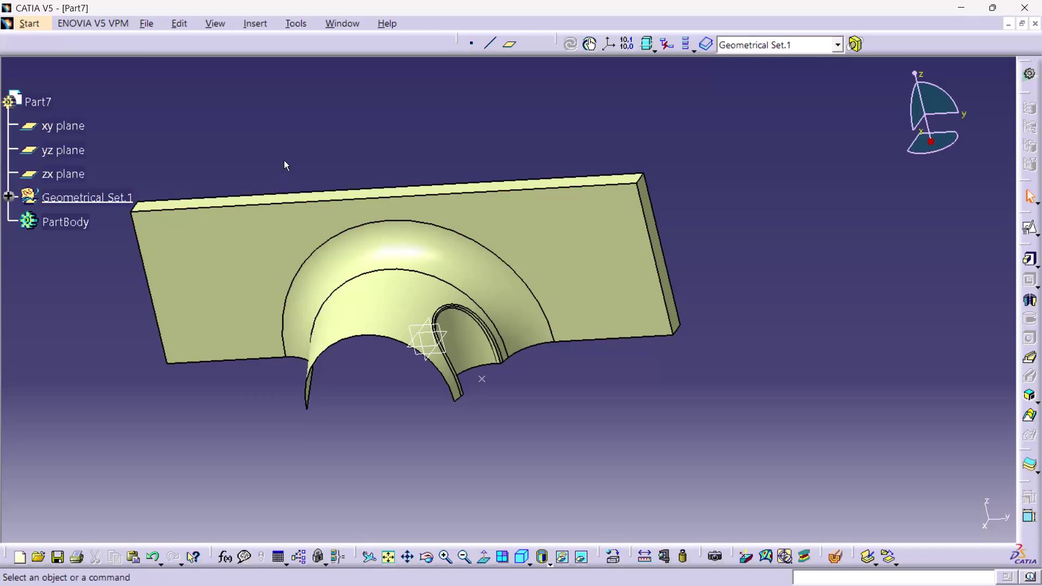
Fit the whole plate-and-pipe model into the view with Fit All In.
click(284, 160)
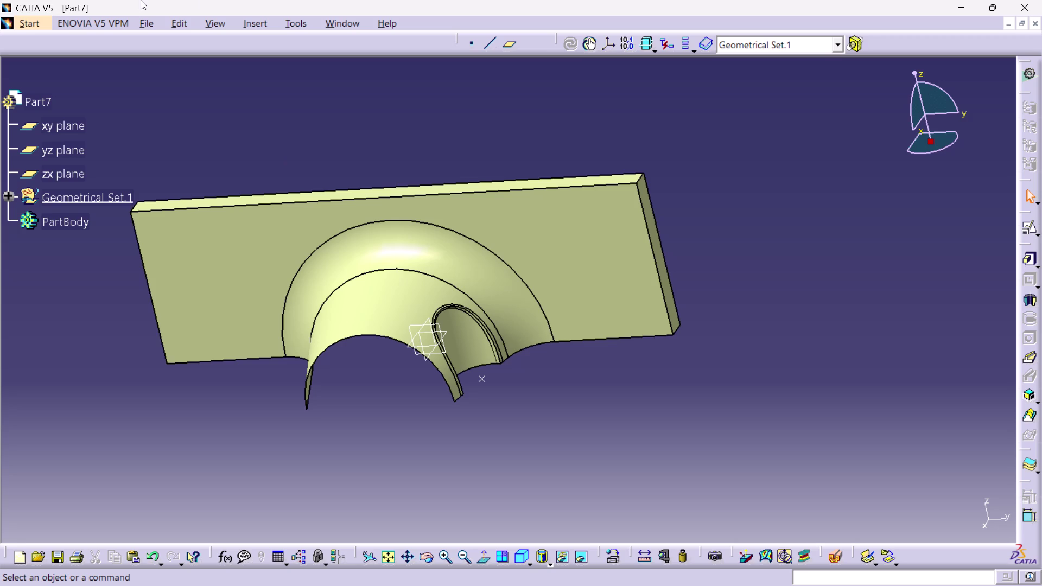
click(389, 558)
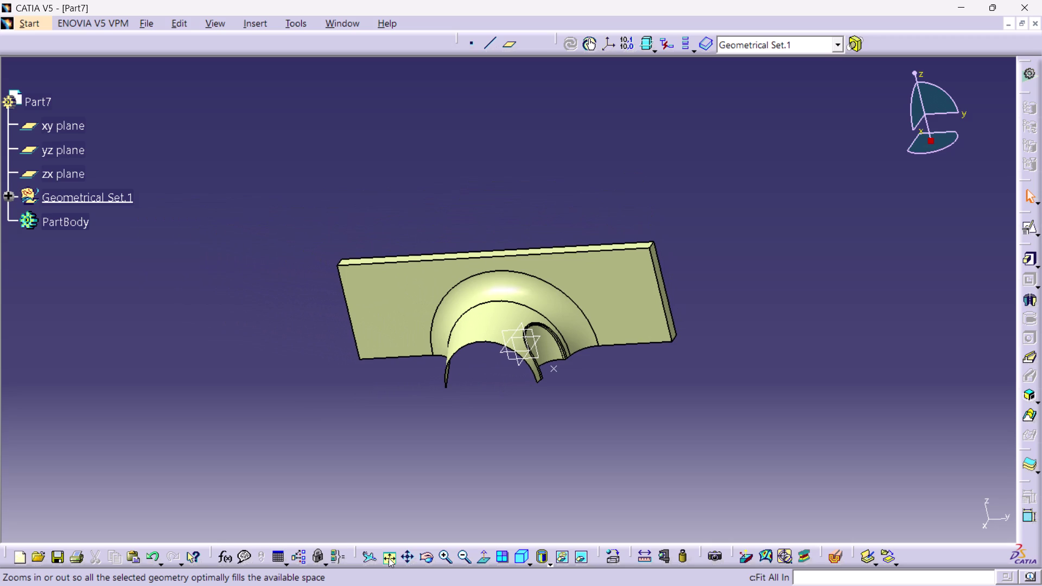
scroll(down, 3)
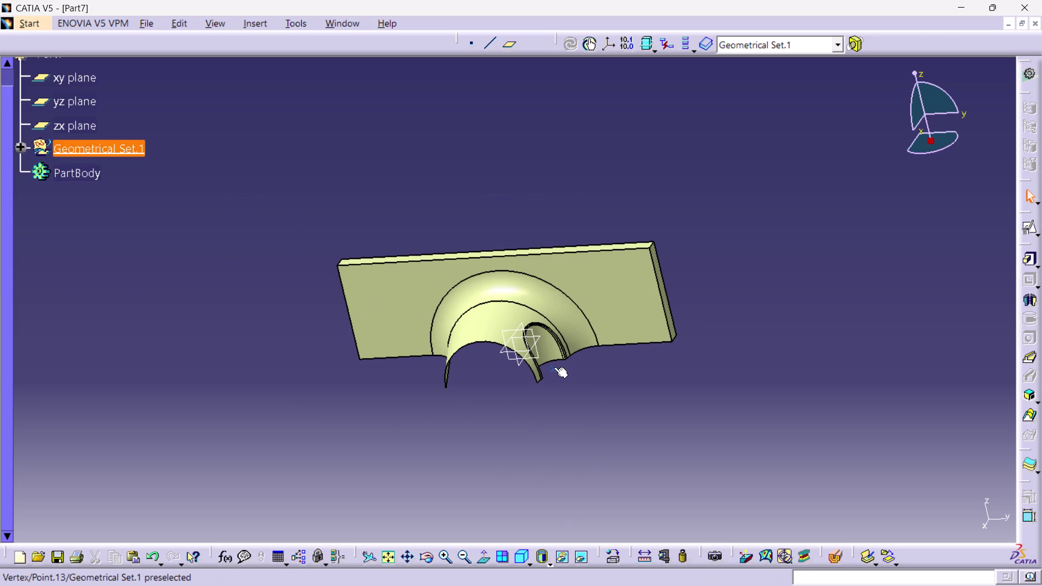
click(19, 143)
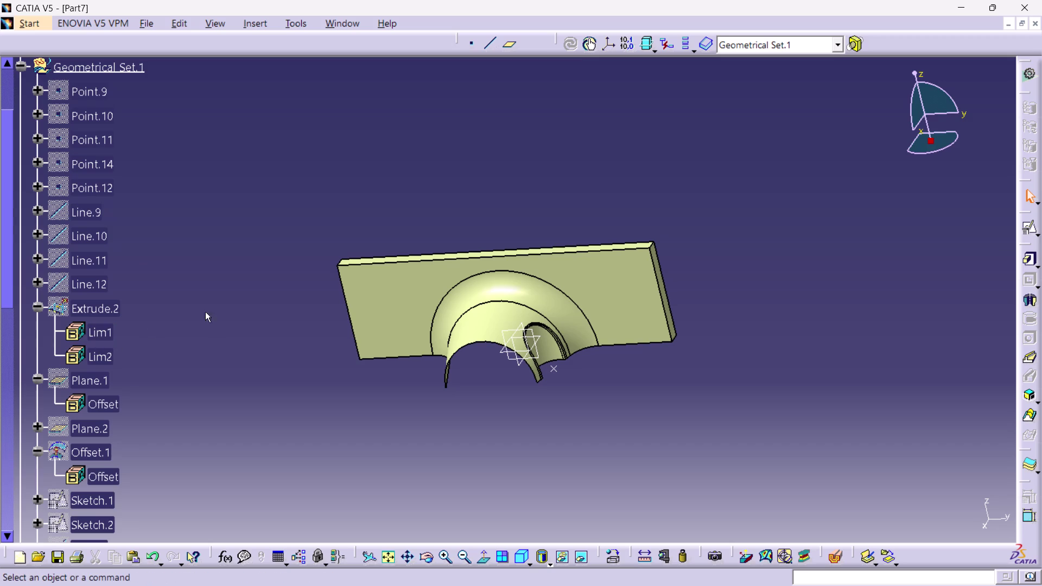
click(19, 66)
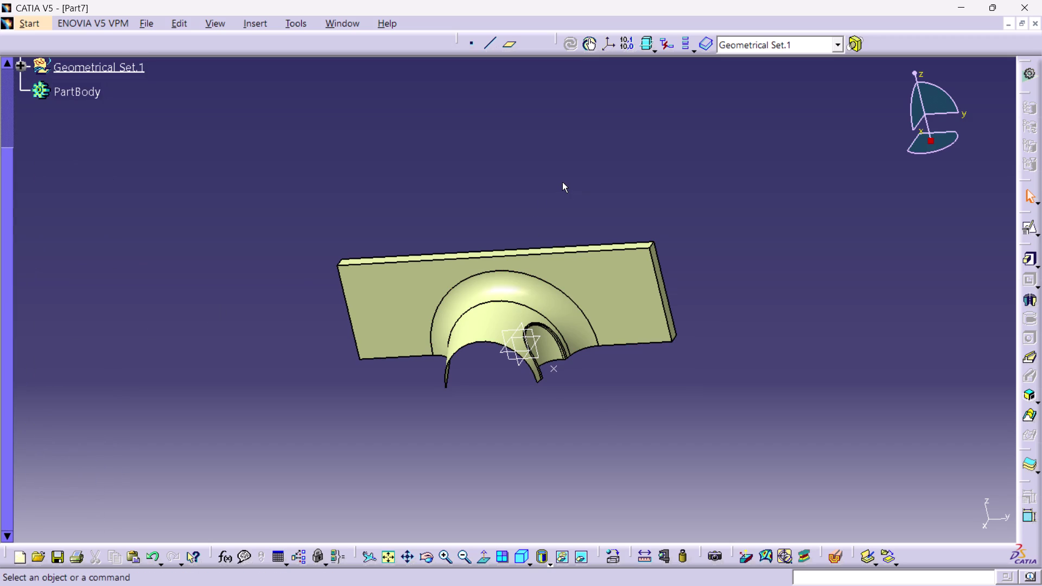
scroll(up, 3)
scroll(up, 3)
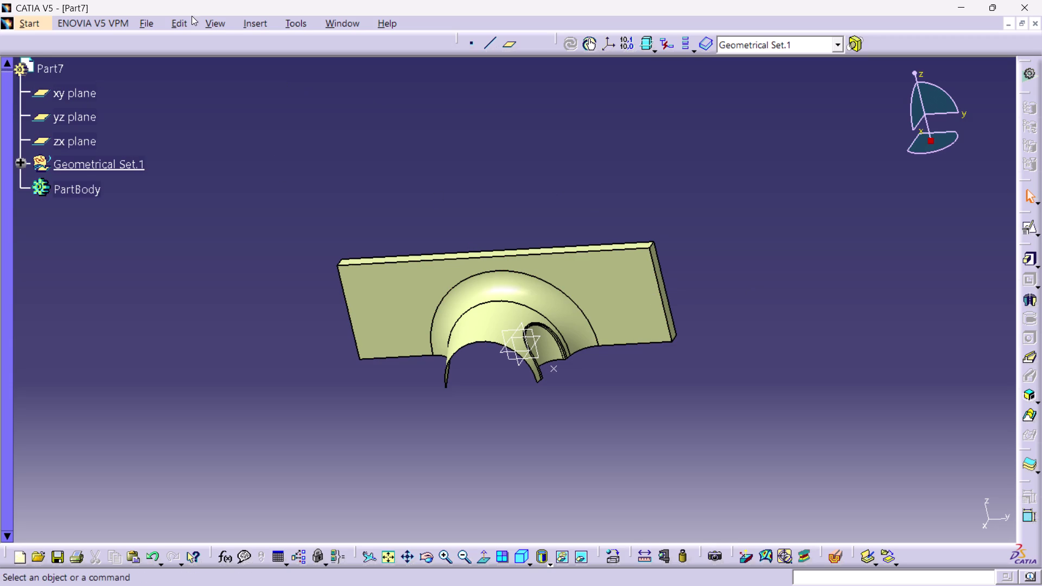
click(246, 24)
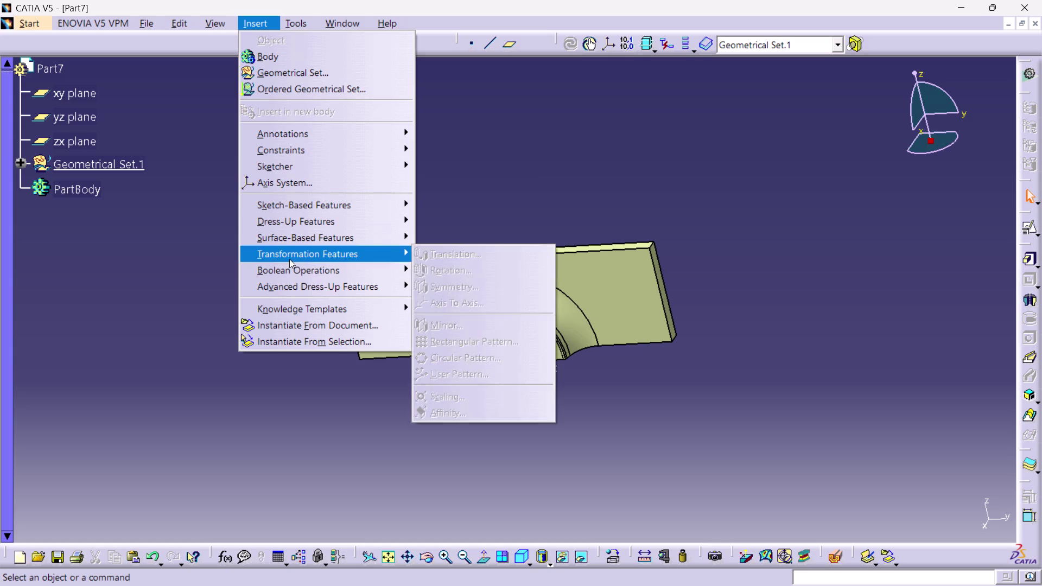
click(195, 278)
click(256, 21)
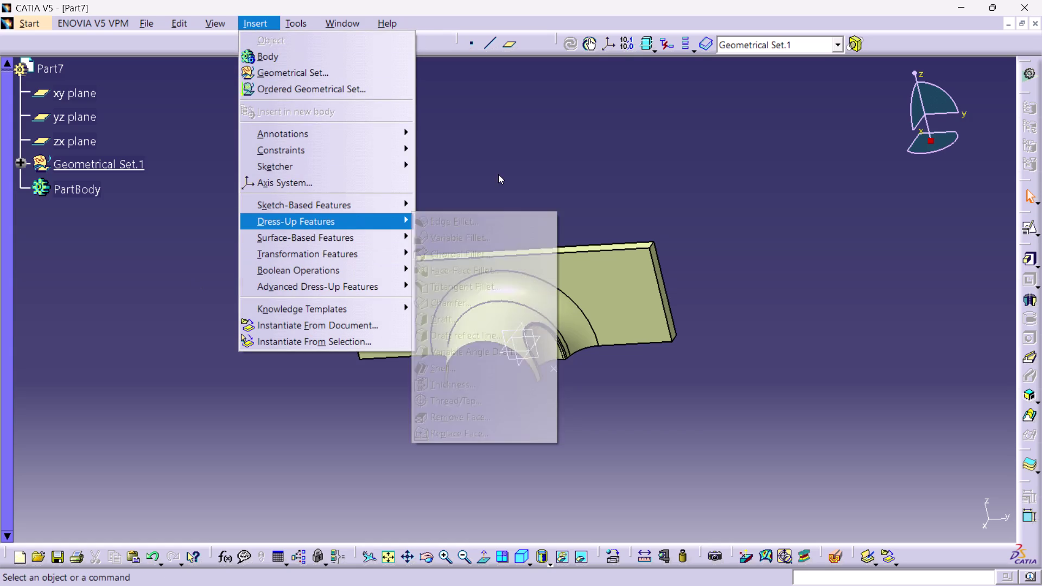
click(501, 172)
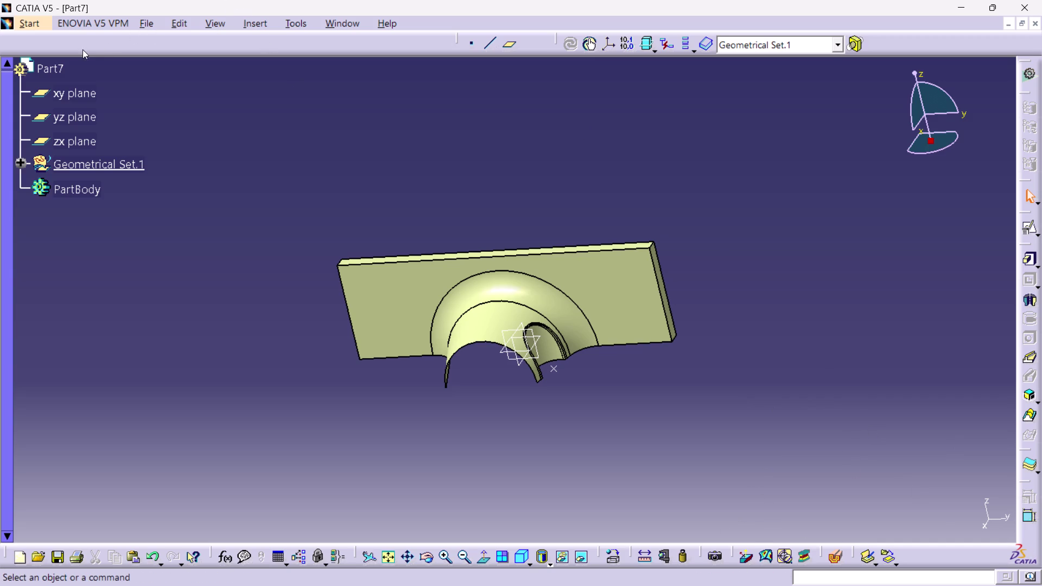
scroll(up, 3)
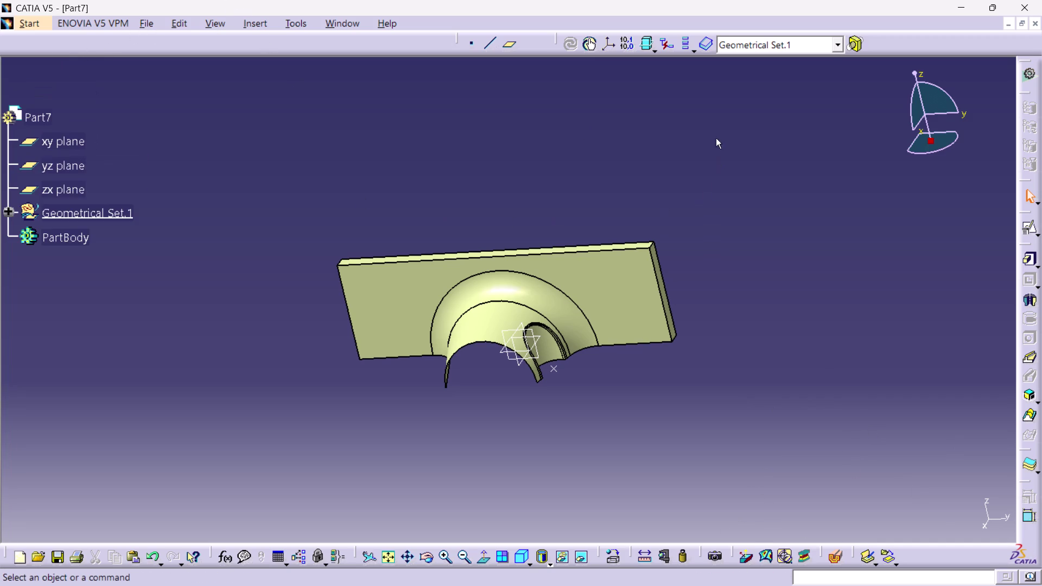
click(1030, 73)
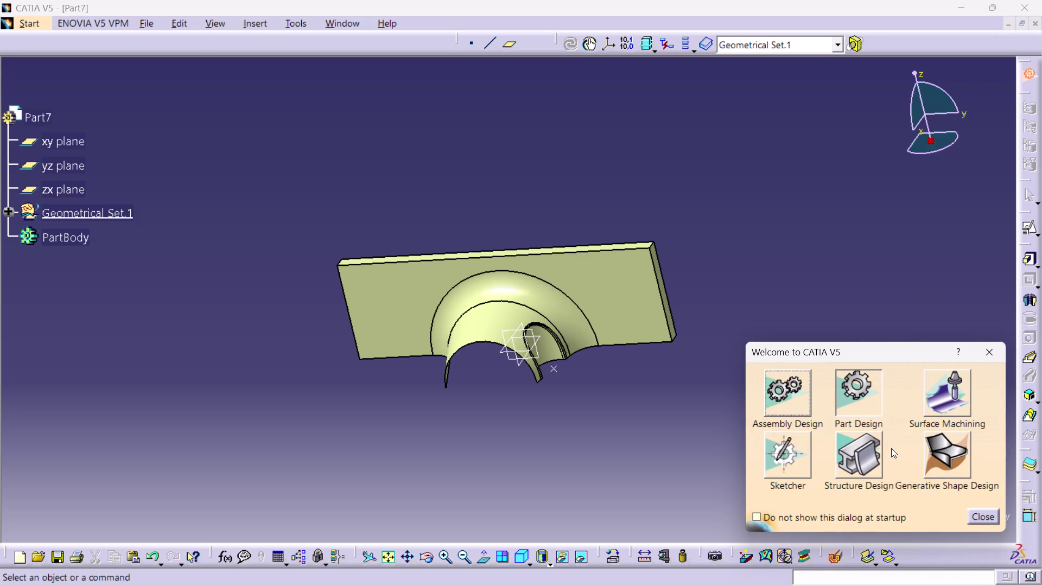
Switch to Generative Shape Design and start the Join operation from Insert > Operations.
click(932, 460)
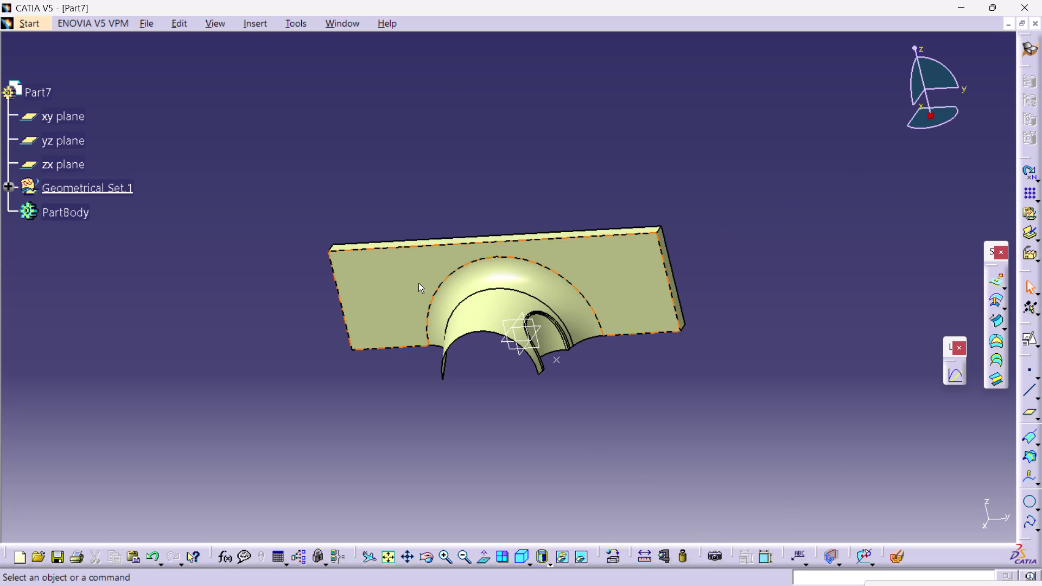
click(251, 23)
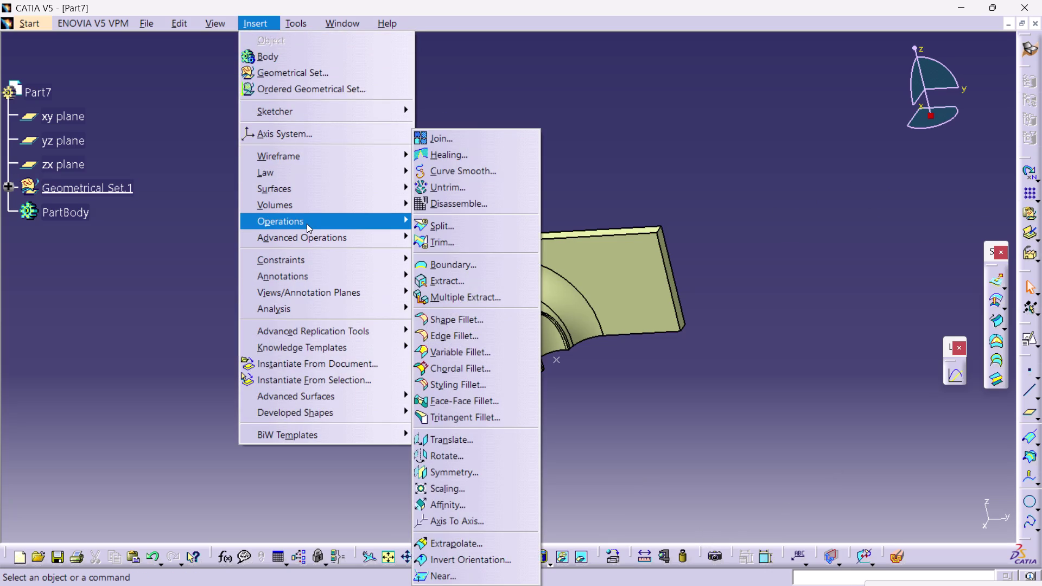
click(432, 133)
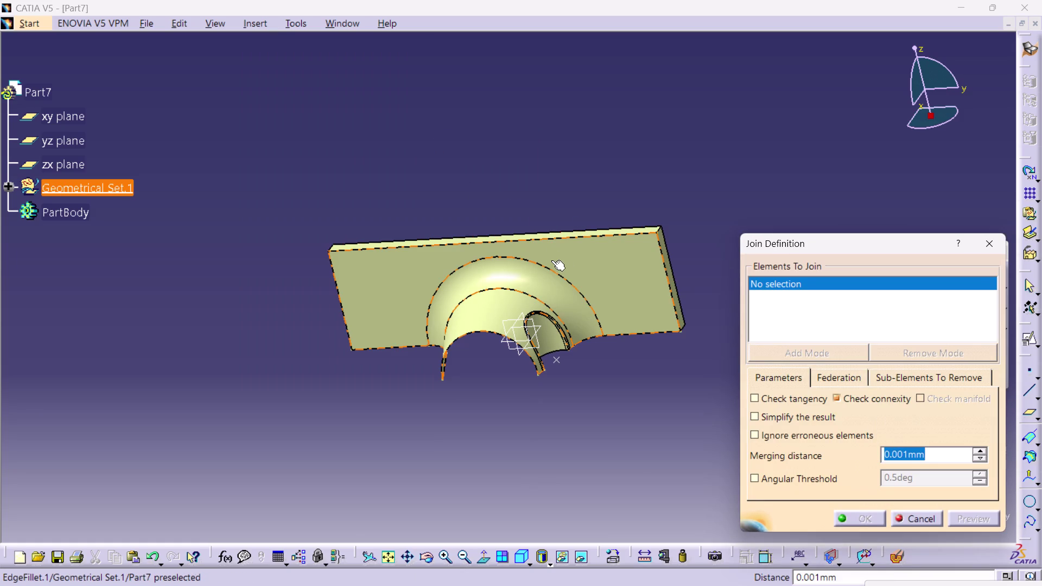
Add EdgeFillet.1, Split.2, EdgeFillet.2 and Multi-sections Surfaces 5 and 3 to the join.
click(566, 262)
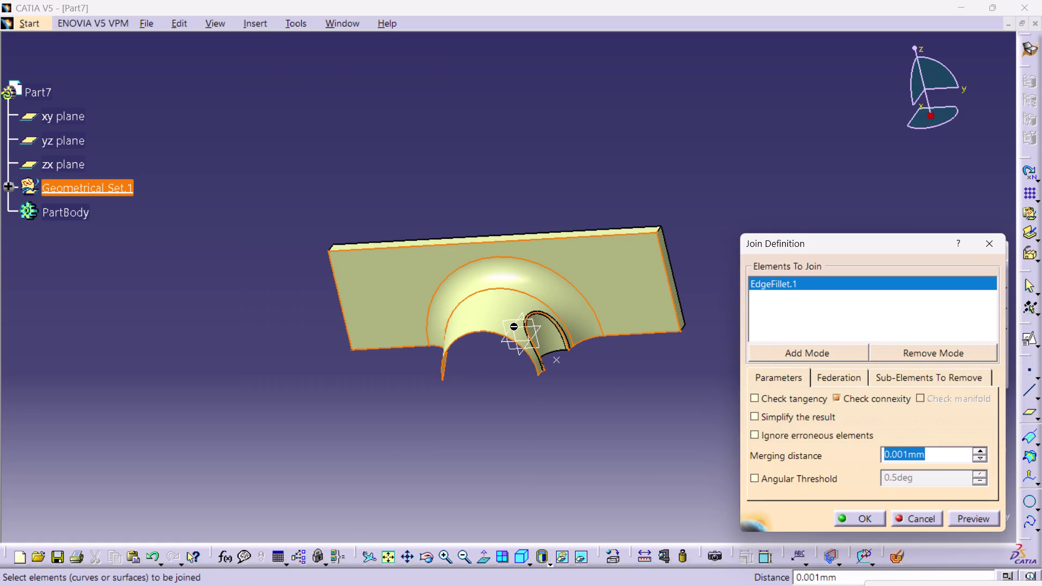
click(513, 326)
click(548, 338)
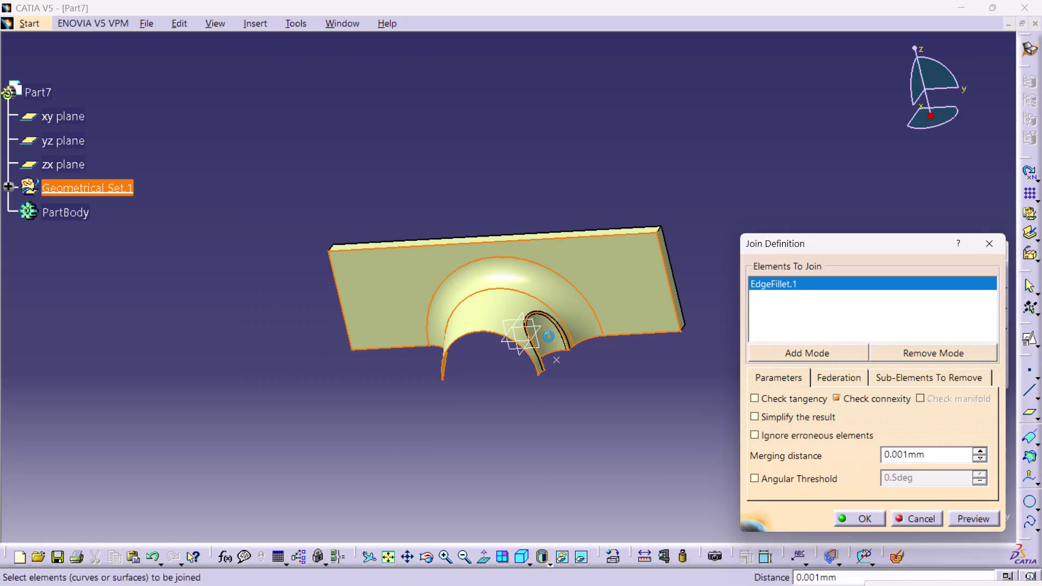
middle_drag(647, 211, 471, 334)
right_drag(646, 212, 471, 334)
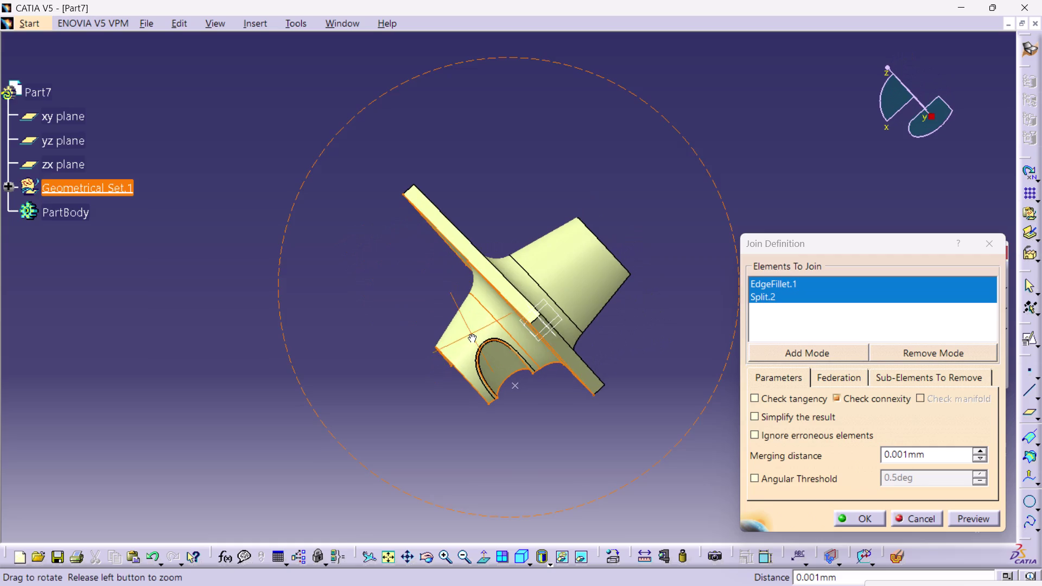
right_drag(472, 334, 471, 334)
middle_drag(472, 334, 469, 333)
scroll(up, 3)
click(562, 256)
click(506, 282)
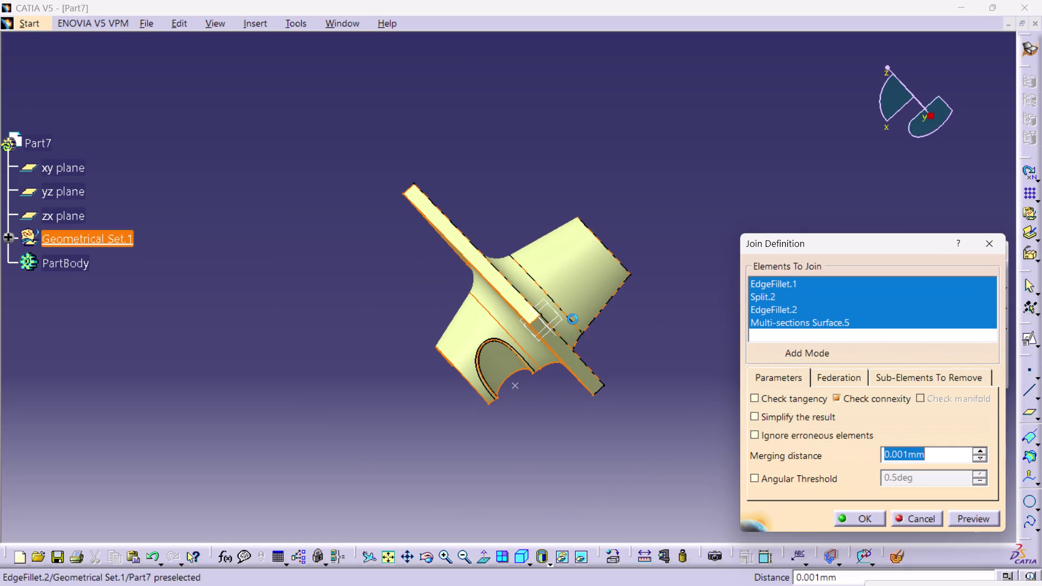
click(570, 350)
Add Multi-sections Surface.4 to the join and check that all surfaces are selected.
middle_drag(380, 265, 443, 284)
right_drag(384, 269, 443, 285)
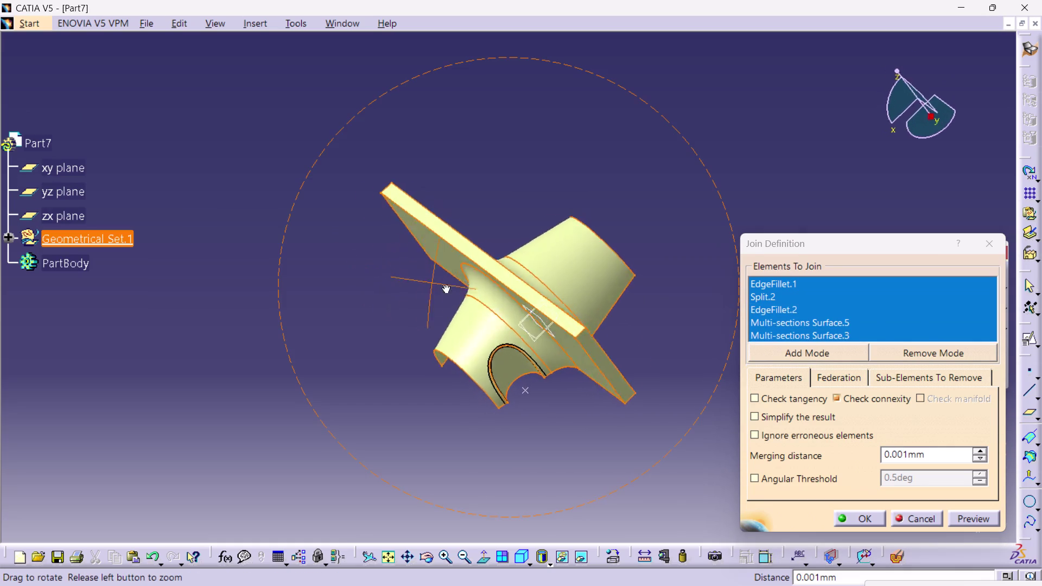
right_drag(443, 284, 726, 229)
middle_drag(442, 284, 726, 229)
click(376, 219)
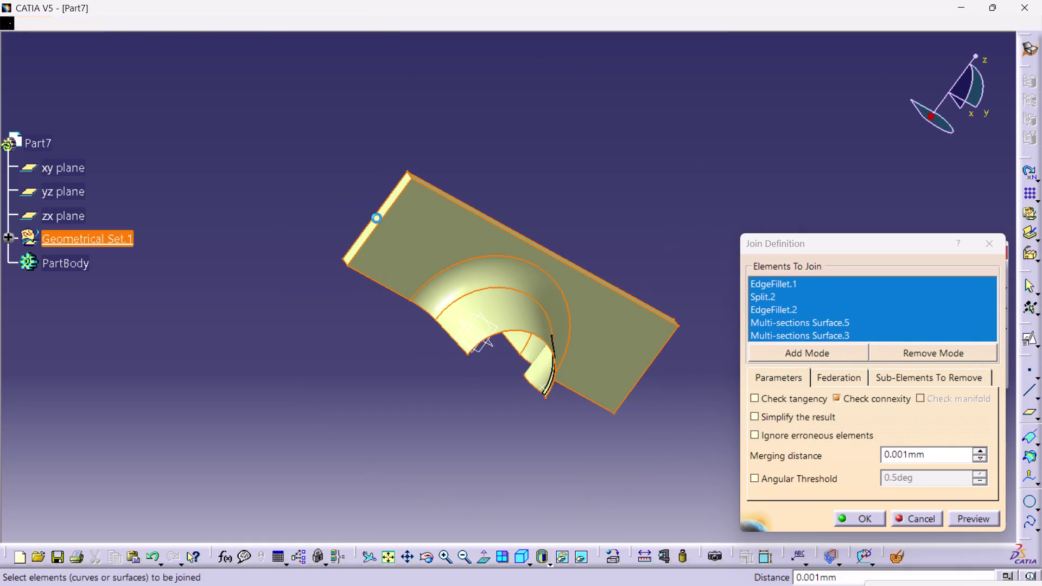
middle_drag(421, 358, 268, 318)
right_drag(421, 358, 268, 317)
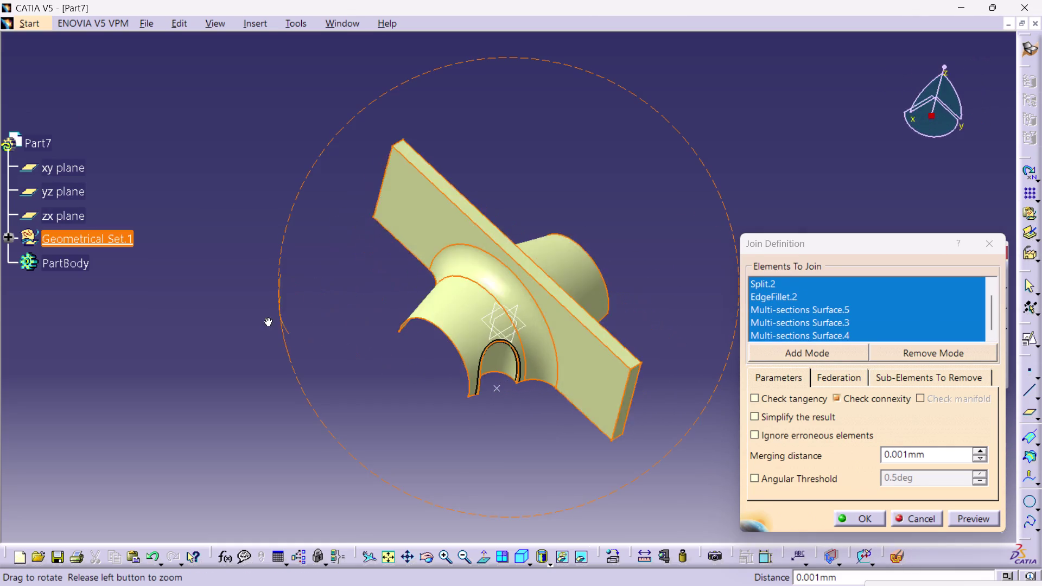
right_drag(268, 317, 132, 347)
middle_drag(268, 317, 132, 347)
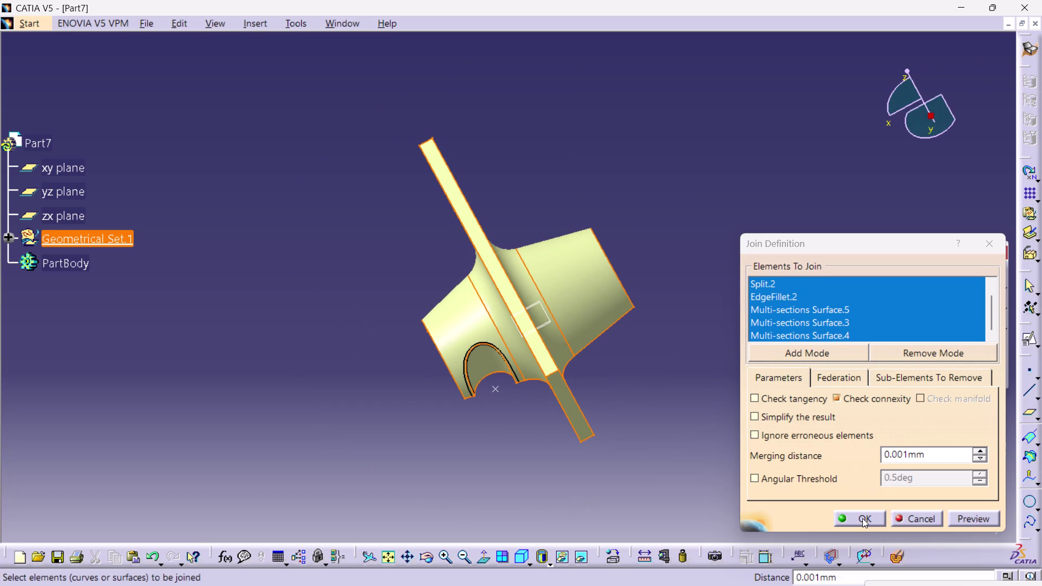
Confirm Join.1 and orbit the model to inspect the joined surface.
click(862, 518)
click(665, 429)
middle_drag(673, 387, 686, 378)
right_drag(686, 378, 686, 378)
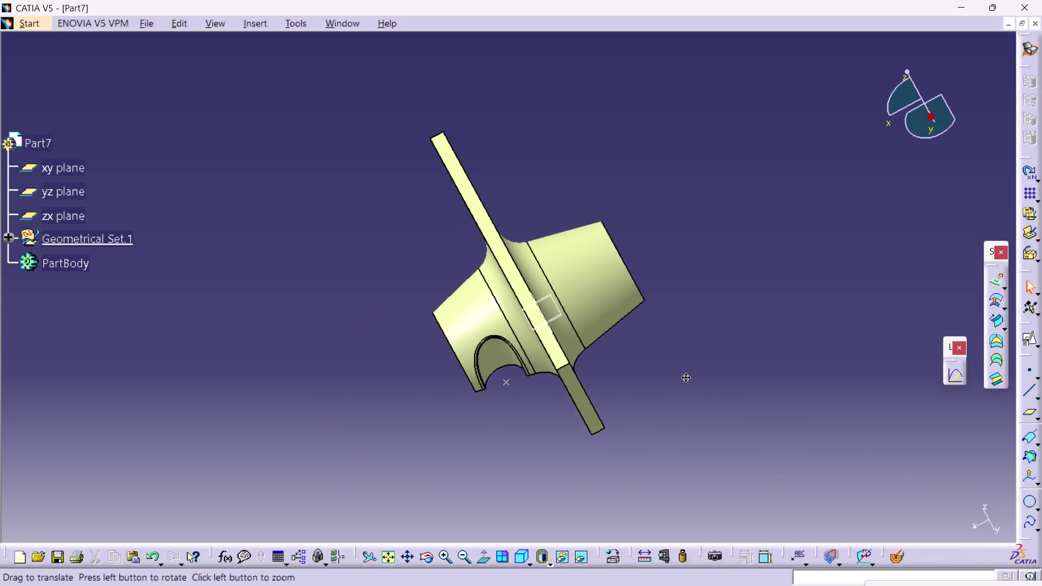
right_drag(686, 377, 705, 362)
middle_drag(686, 378, 705, 361)
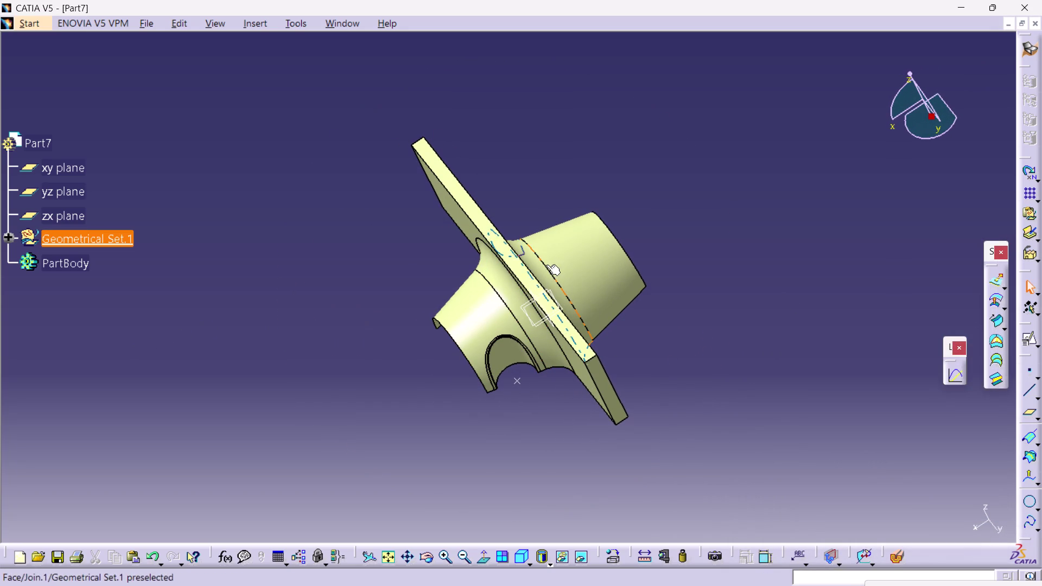
middle_drag(780, 416, 733, 351)
right_drag(780, 416, 732, 352)
scroll(up, 3)
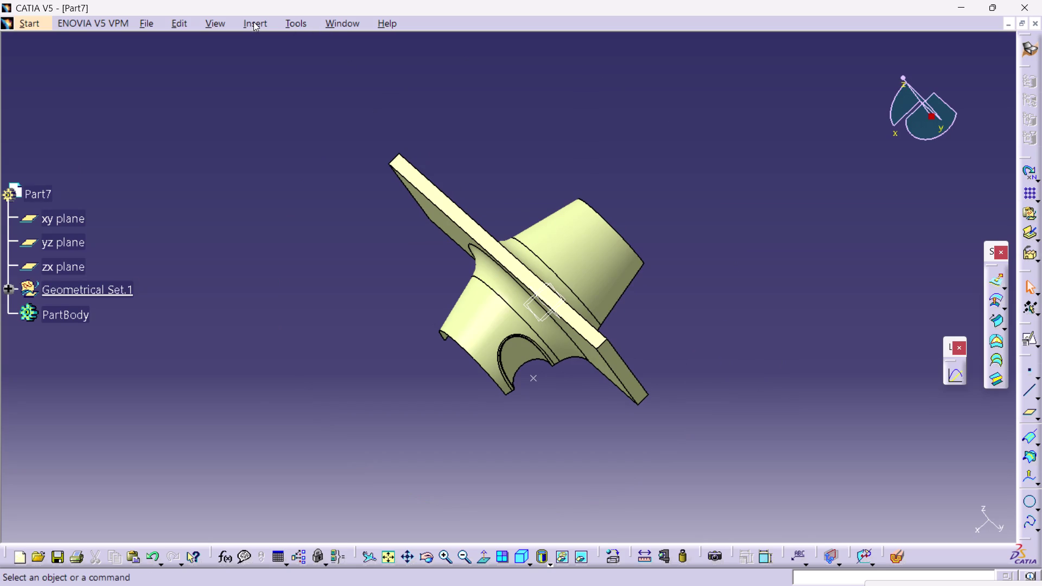
Open a second join from Insert > Operations and rotate the part upright.
click(254, 22)
click(312, 220)
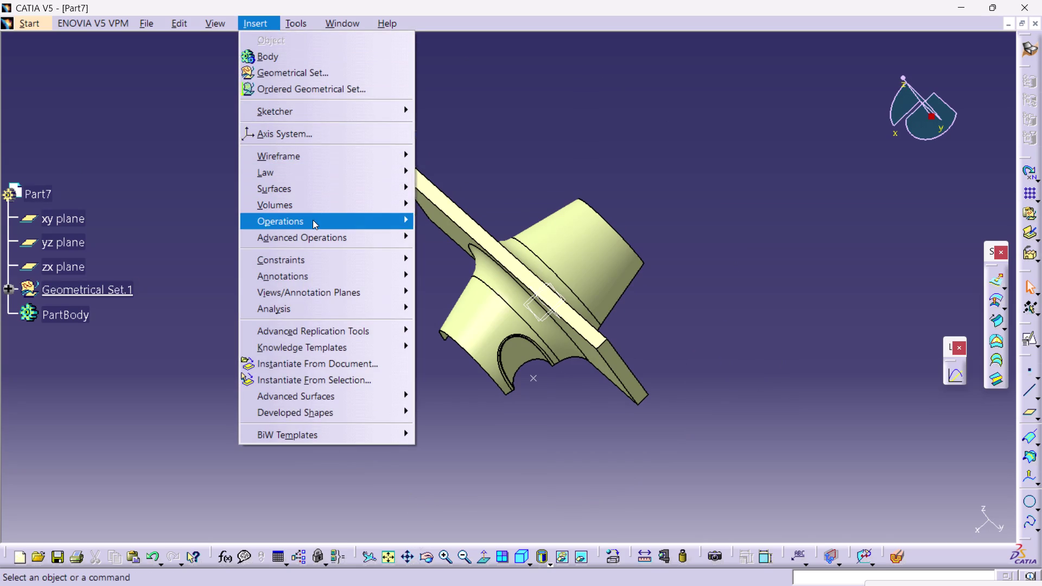
click(476, 140)
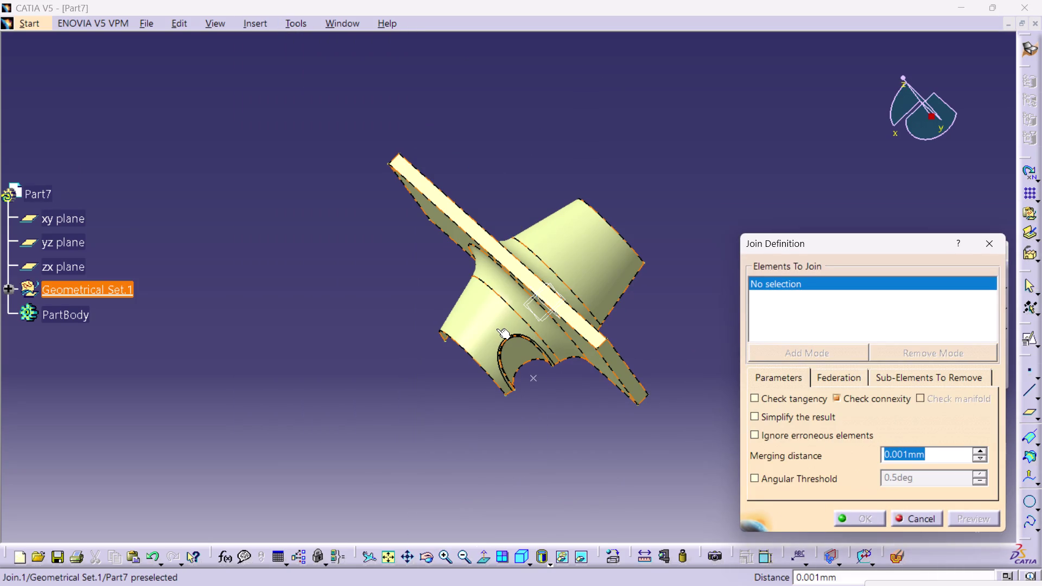
middle_drag(497, 329, 576, 242)
right_drag(497, 329, 576, 243)
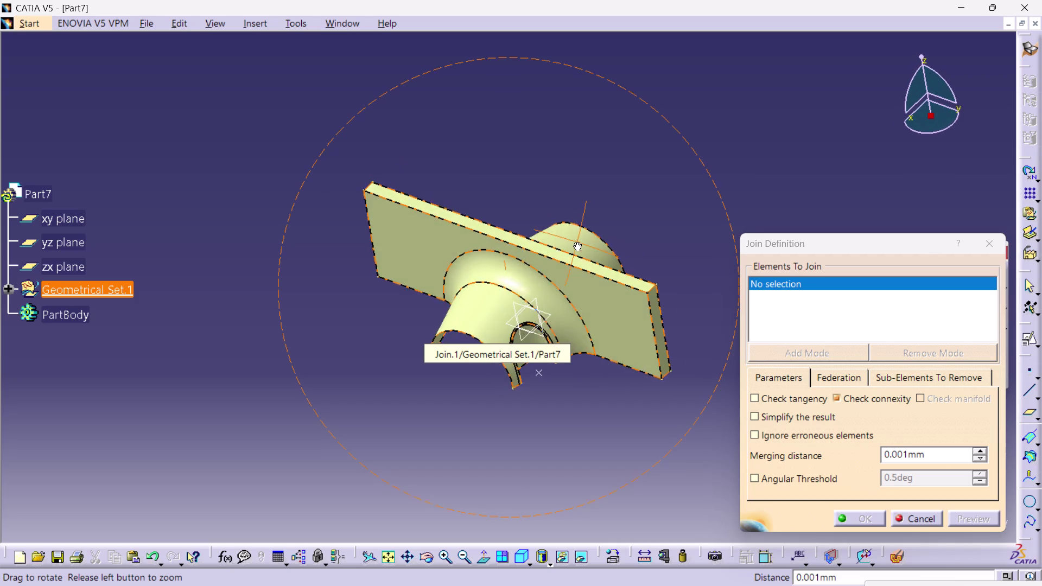
right_drag(577, 242, 582, 240)
middle_drag(577, 243, 600, 232)
Cancel the empty join definition and bring up the workbench list.
click(983, 244)
click(767, 140)
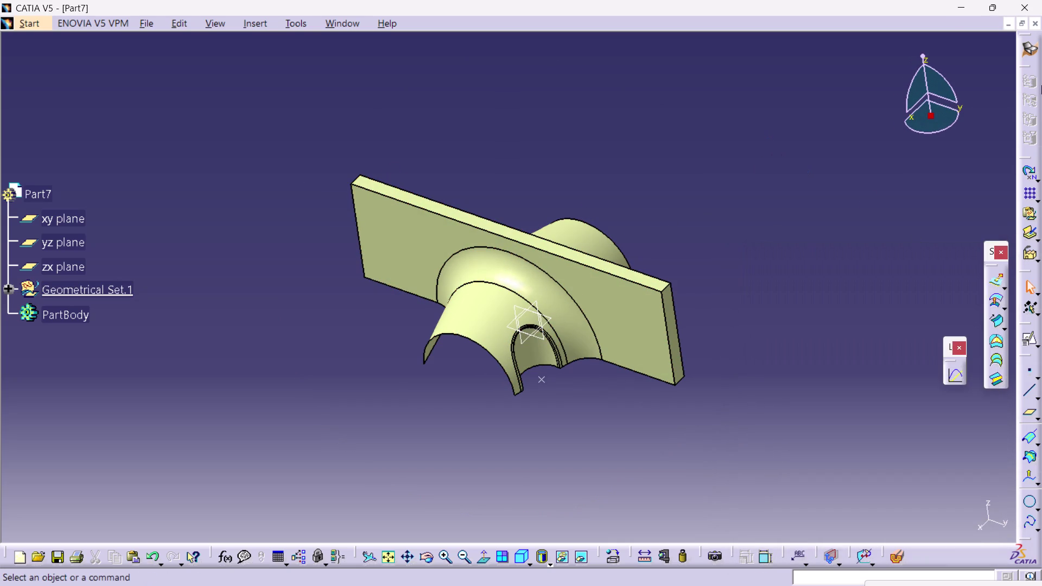
click(1026, 47)
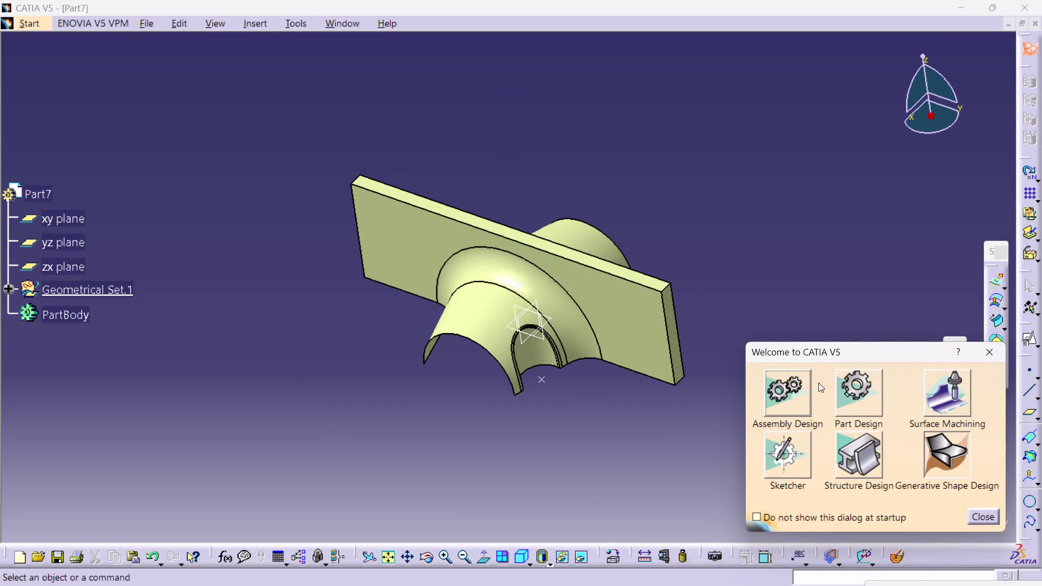
Switch to Part Design, make PartBody the in-work object, and begin a thick surface.
click(844, 387)
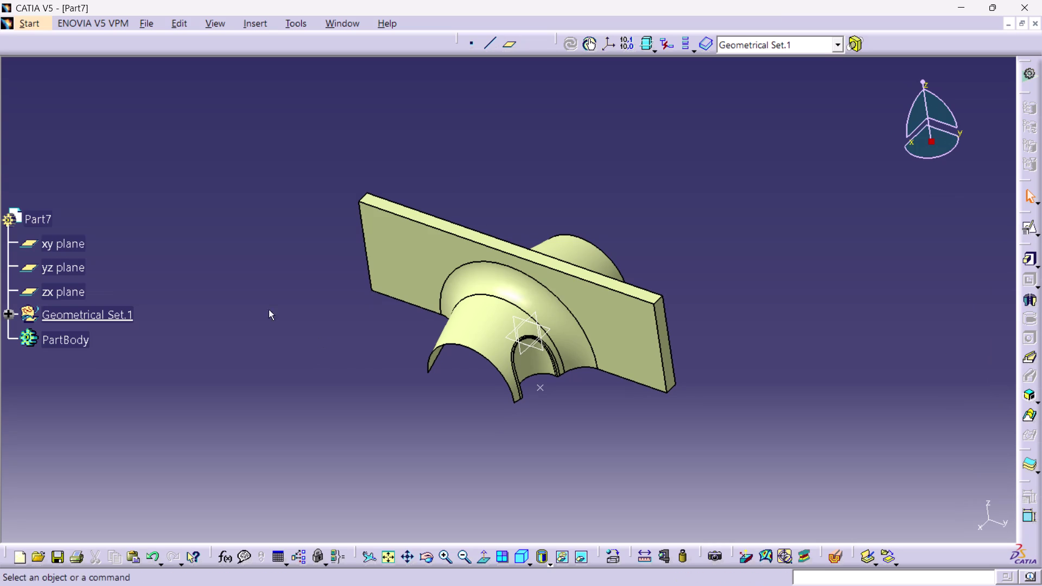
scroll(down, 3)
scroll(down, 3)
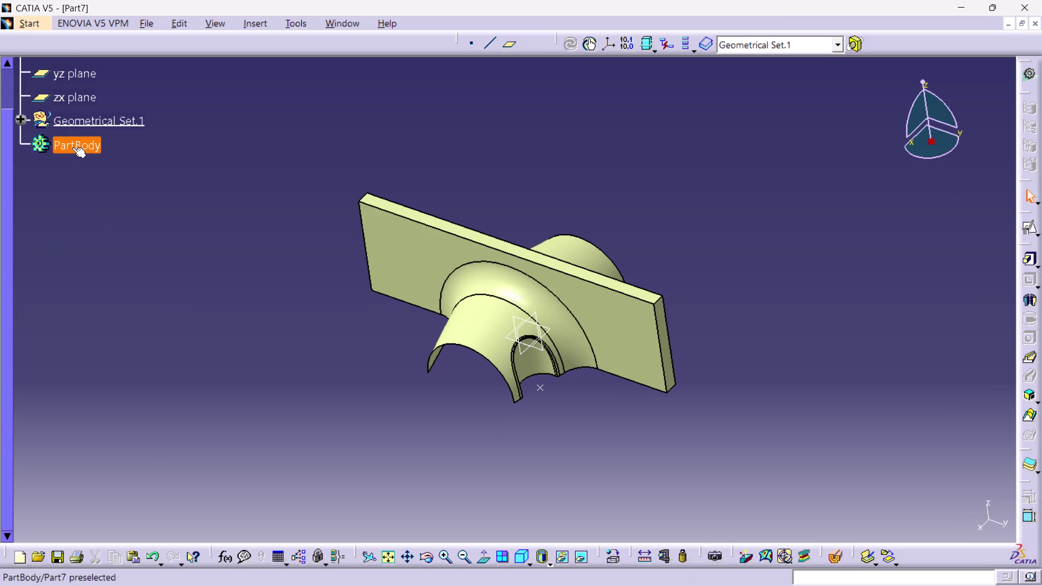
click(73, 147)
right_click(72, 147)
click(103, 242)
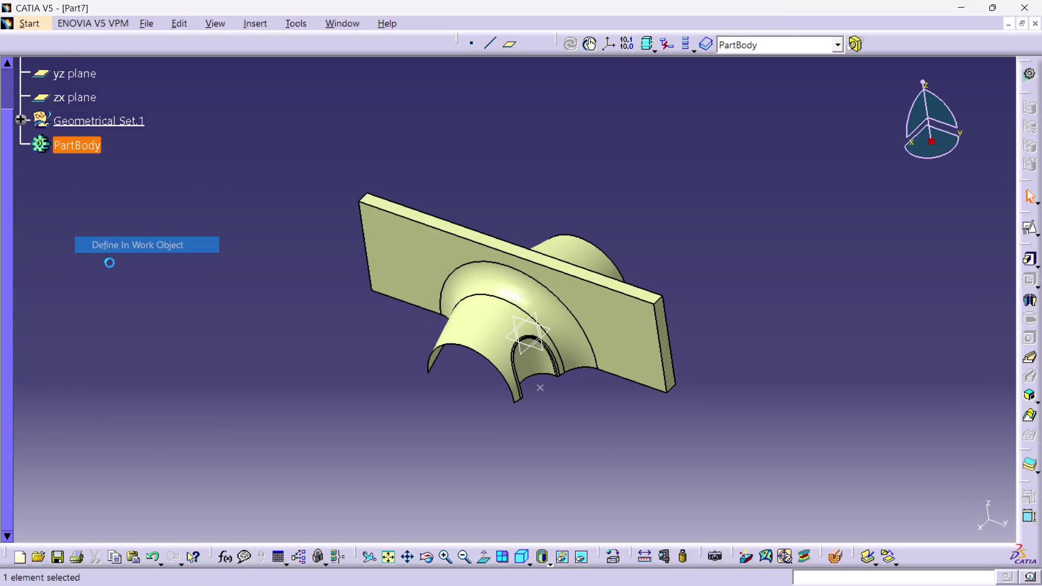
click(305, 404)
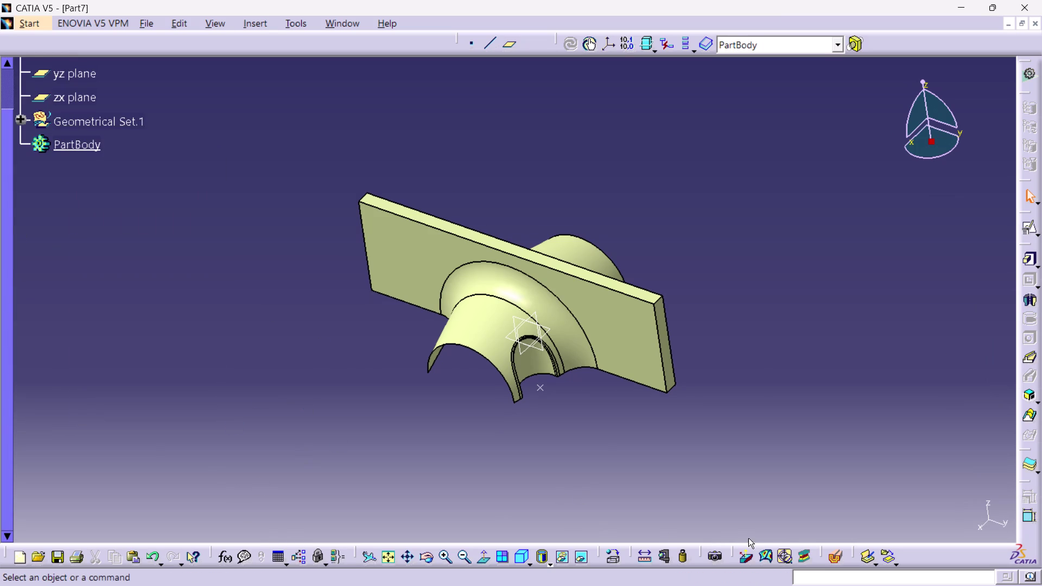
click(1025, 470)
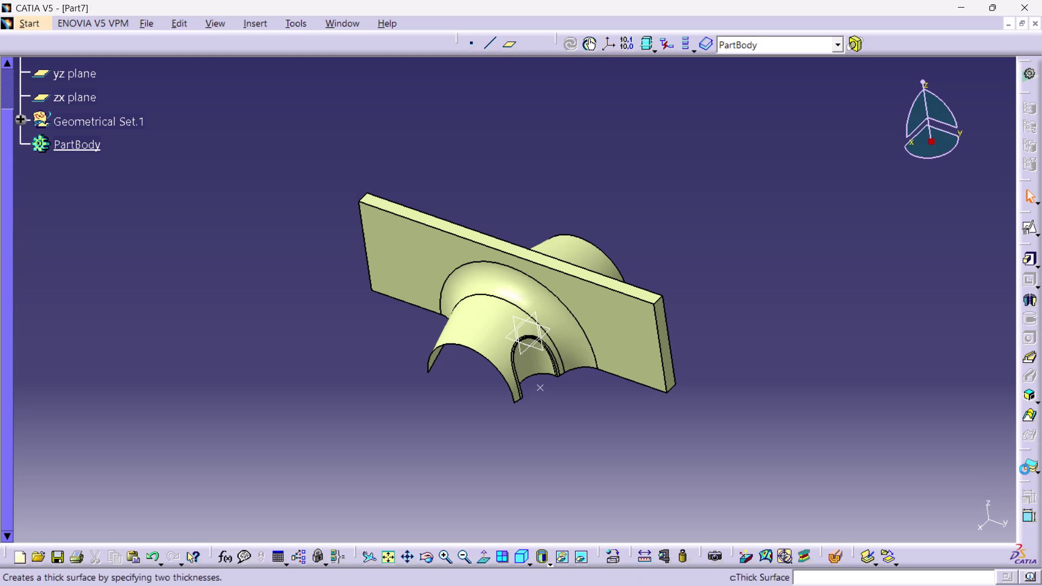
click(583, 323)
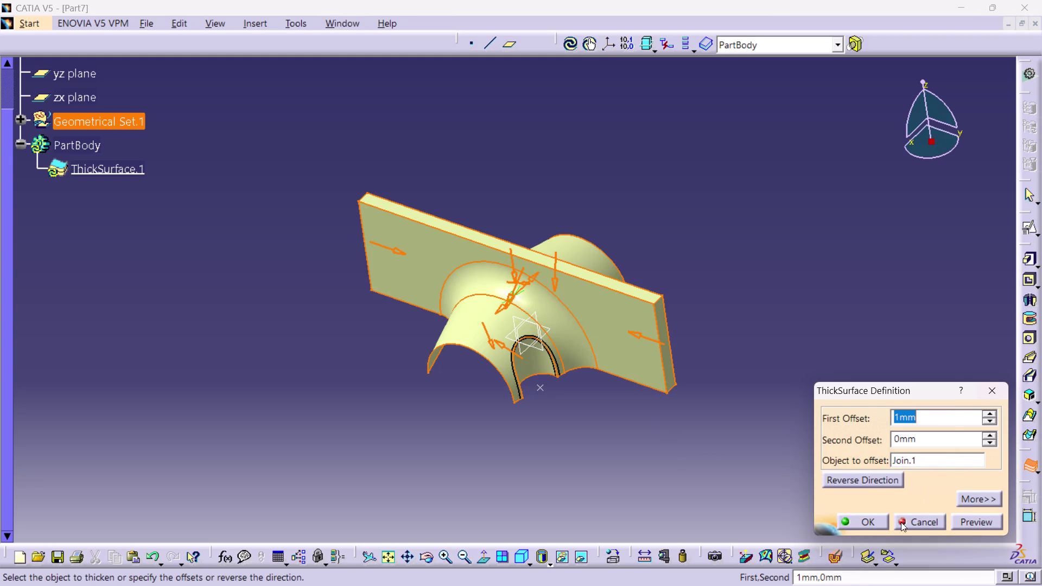
Confirm the 1 mm ThickSurface.1 on Join.1 and orbit to inspect the solid.
click(869, 519)
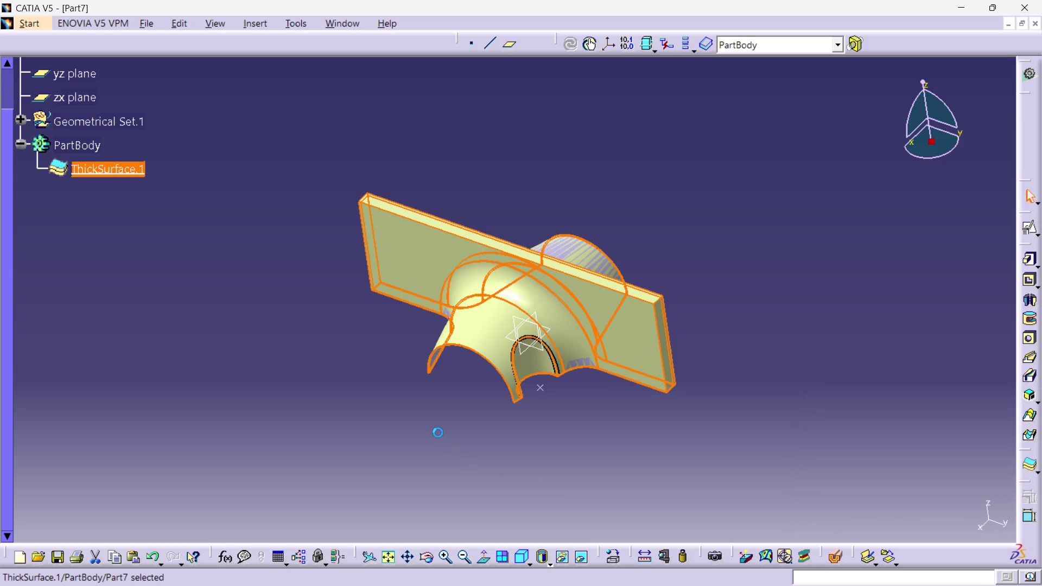
click(413, 468)
middle_drag(417, 461, 615, 267)
right_drag(419, 460, 614, 267)
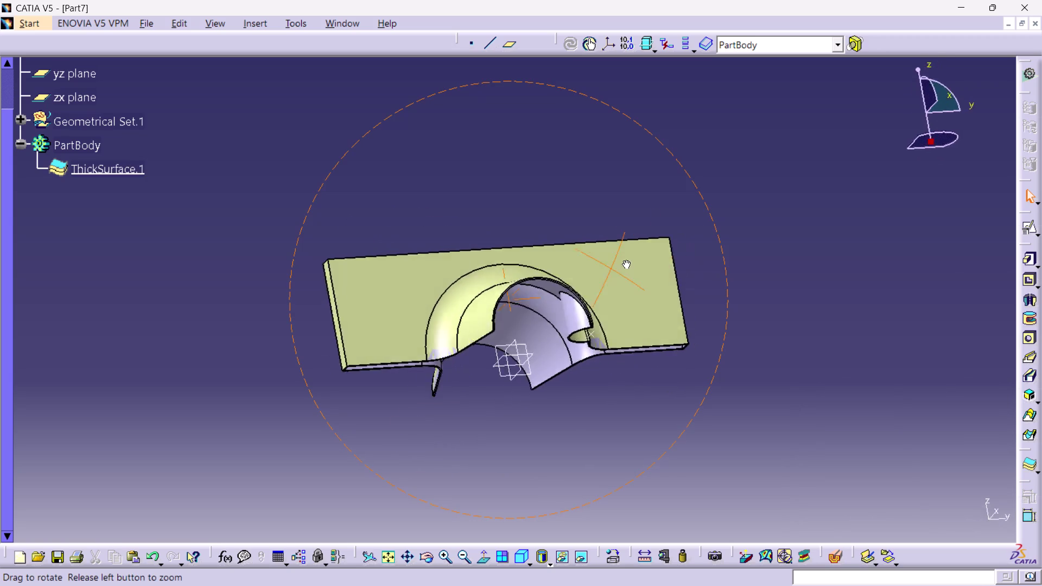
middle_drag(614, 267, 568, 362)
right_drag(614, 267, 563, 362)
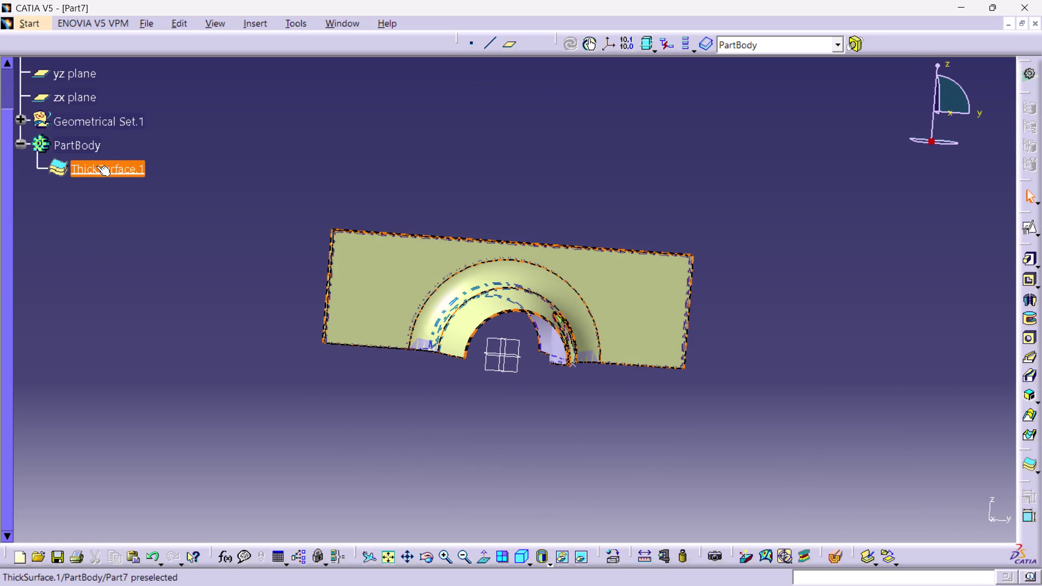
scroll(up, 3)
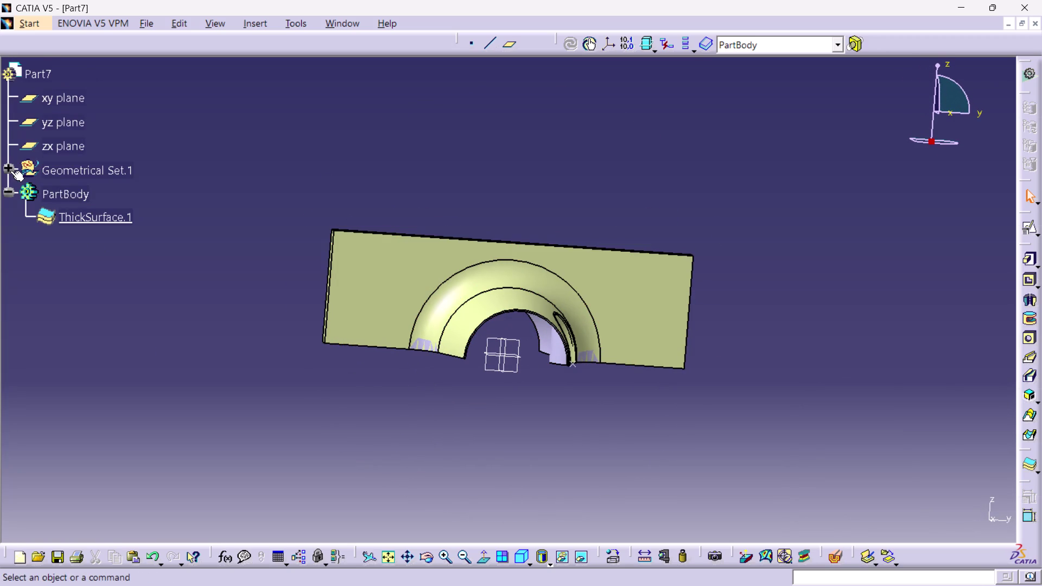
Hide the Join.1 surface in Geometrical Set.1, then collapse the set.
click(9, 169)
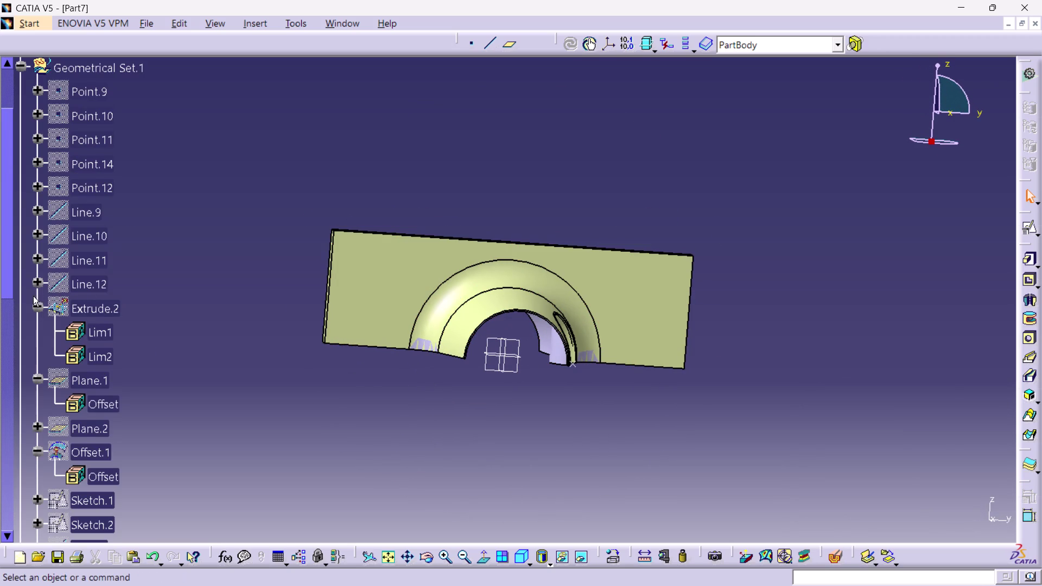
scroll(up, 3)
scroll(down, 3)
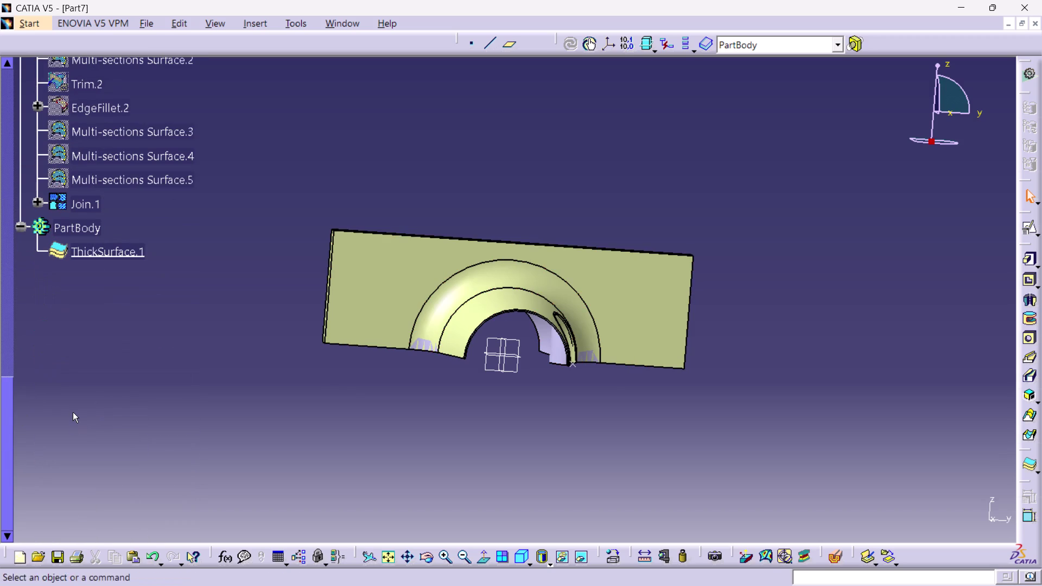
right_click(71, 198)
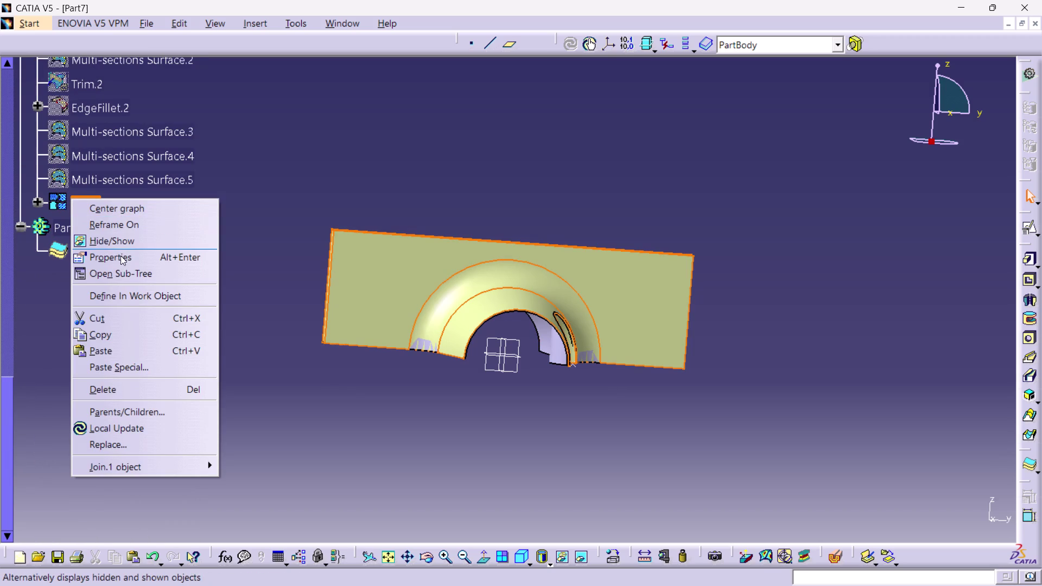
click(124, 234)
click(217, 364)
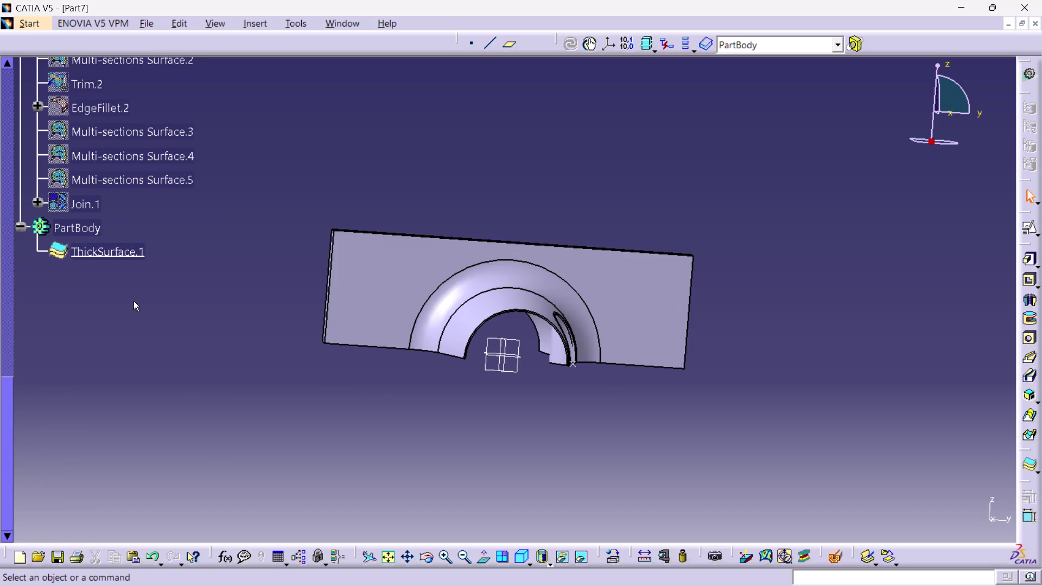
scroll(up, 3)
scroll(up, 3)
scroll(up, 3)
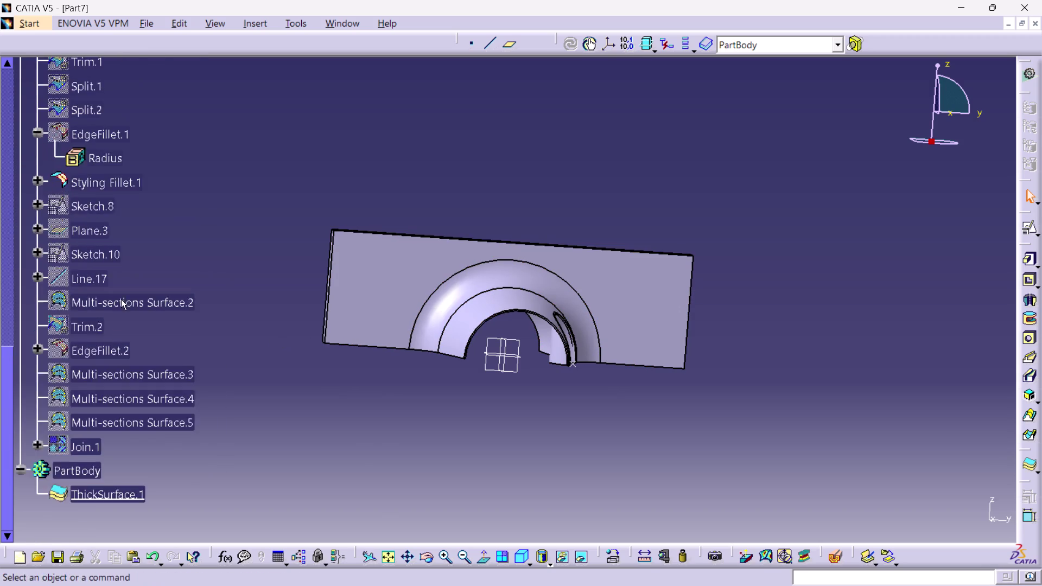
scroll(up, 3)
scroll(up, 3)
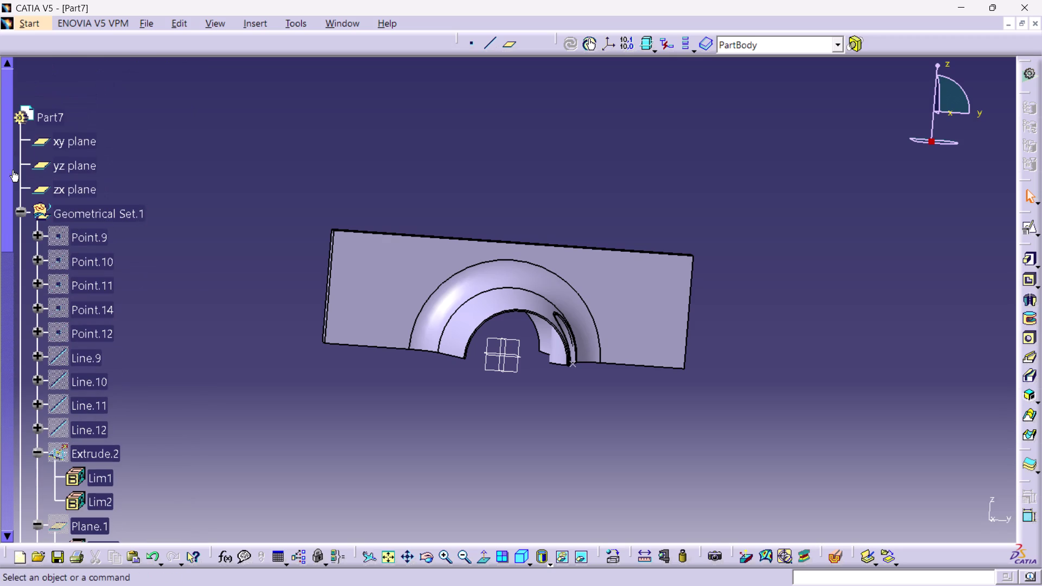
click(19, 211)
Hide the leftover Point.13 on the thickened solid.
middle_click(478, 437)
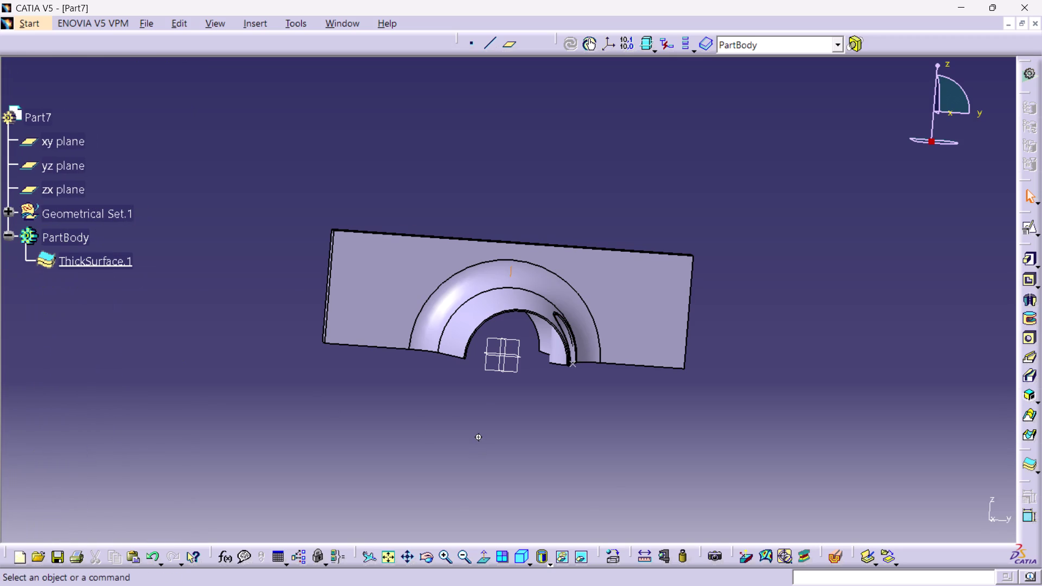
right_click(478, 437)
middle_drag(561, 391, 519, 407)
right_drag(561, 391, 519, 407)
click(558, 375)
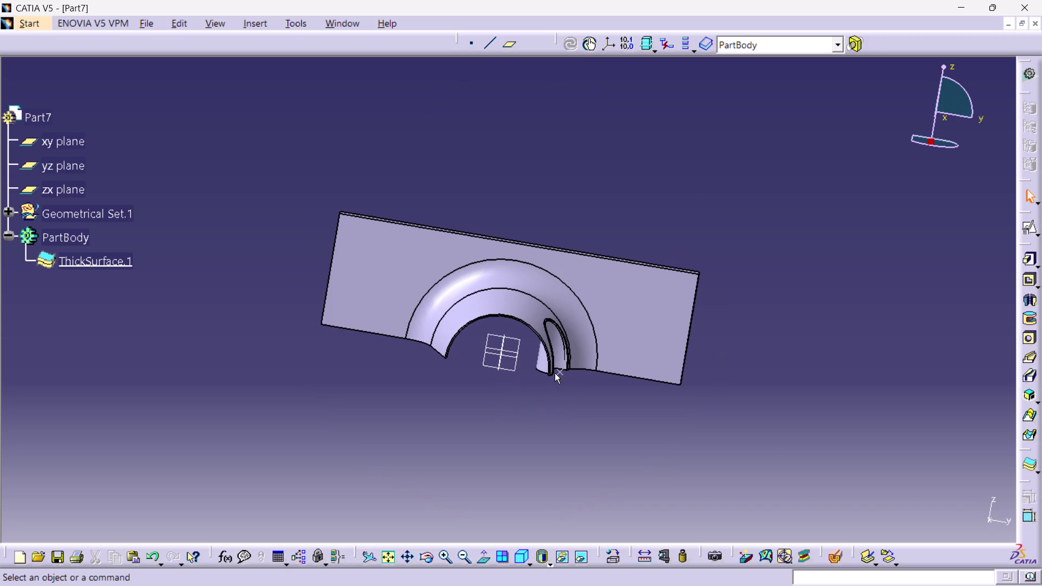
click(558, 372)
right_click(559, 373)
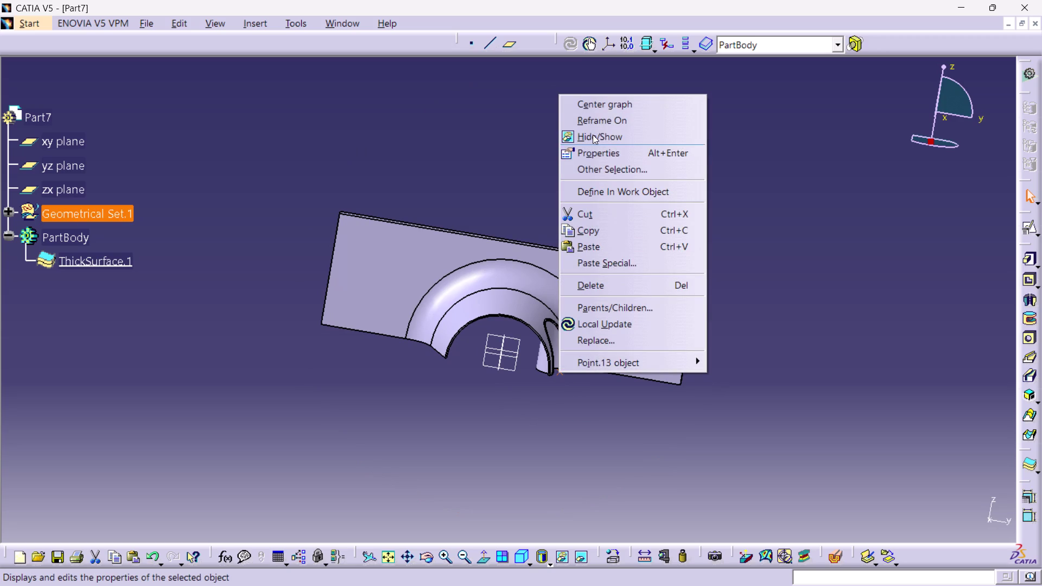
click(596, 132)
click(496, 409)
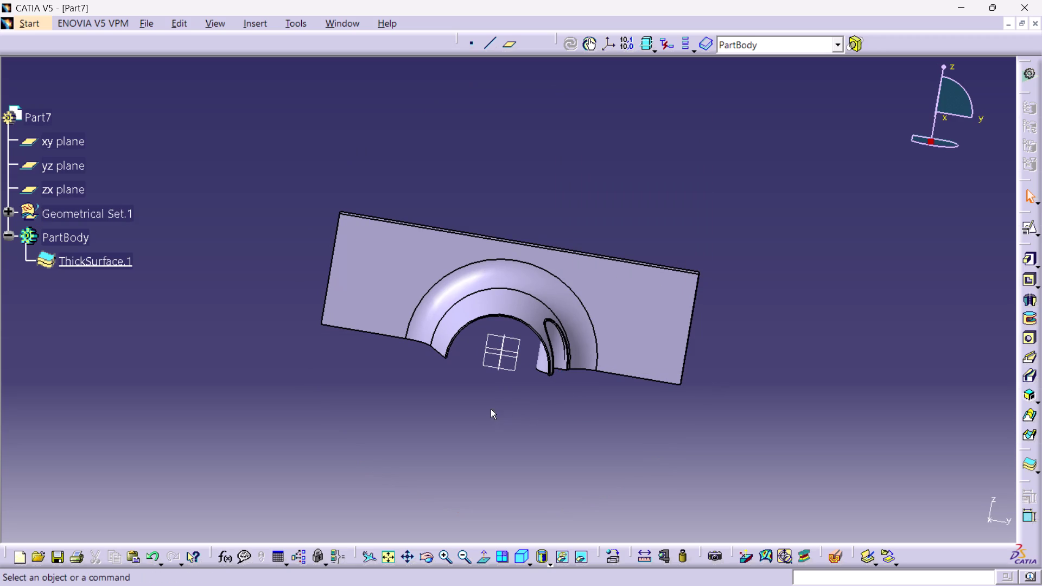
Orbit the solid to view the pipe branch and an angled plate face.
middle_drag(457, 411, 674, 402)
right_drag(480, 410, 674, 402)
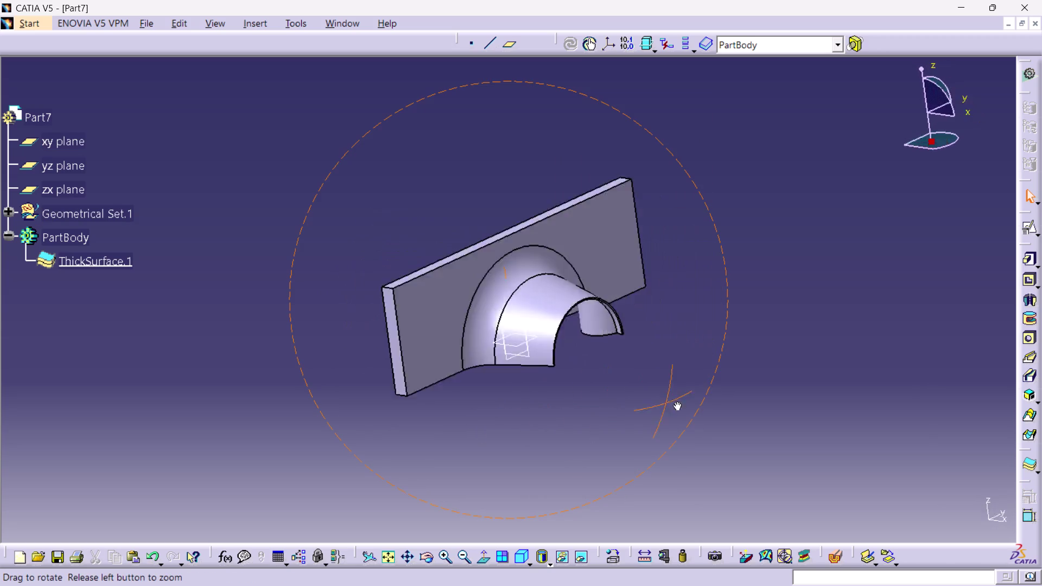
middle_drag(674, 402, 518, 418)
right_drag(674, 402, 518, 418)
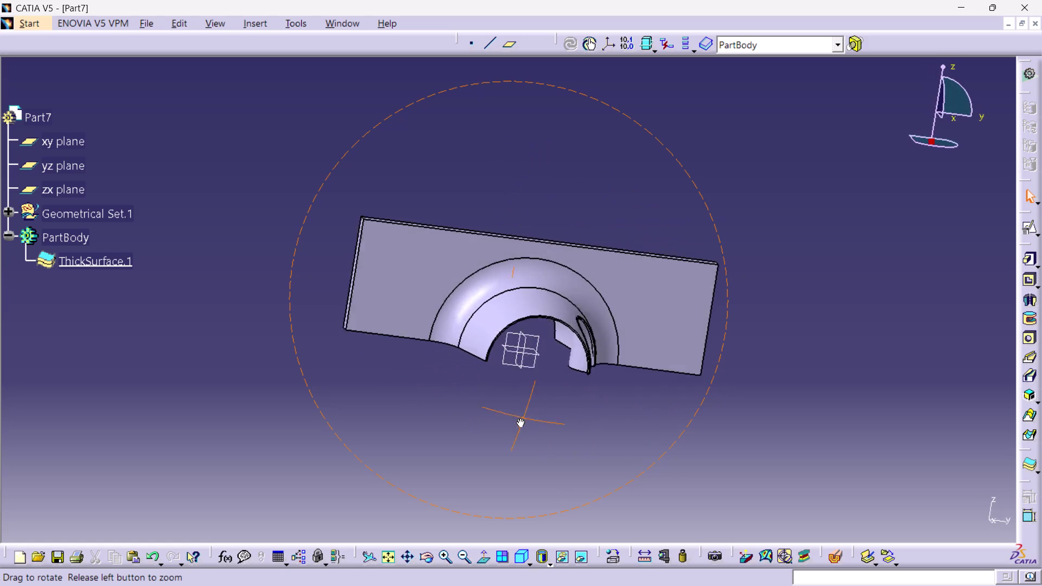
right_drag(518, 419, 431, 412)
middle_drag(518, 418, 429, 409)
click(614, 208)
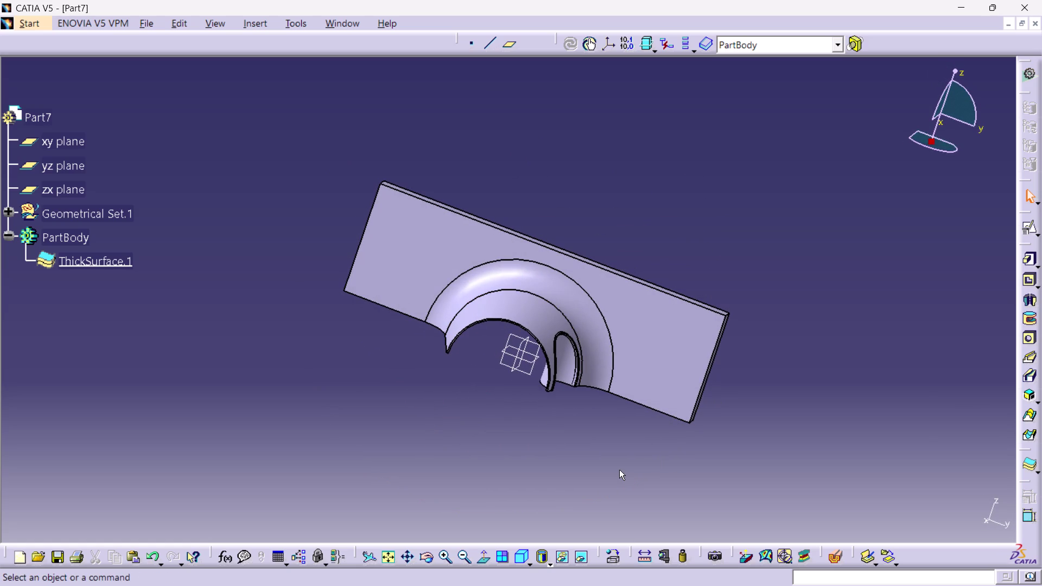
scroll(down, 3)
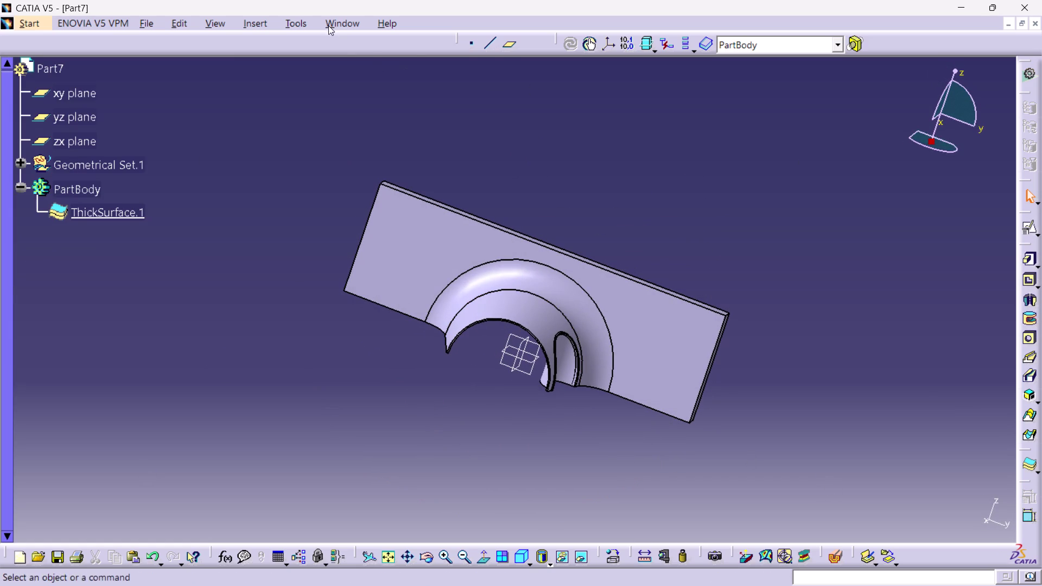
click(257, 23)
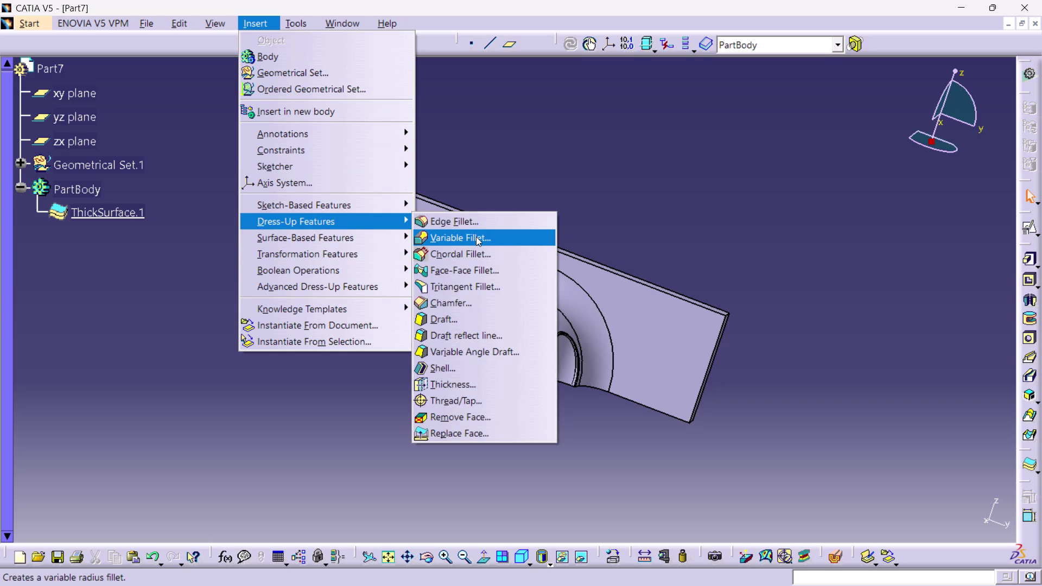
Apply an 18 mm edge fillet to the plate's short end edge.
click(476, 226)
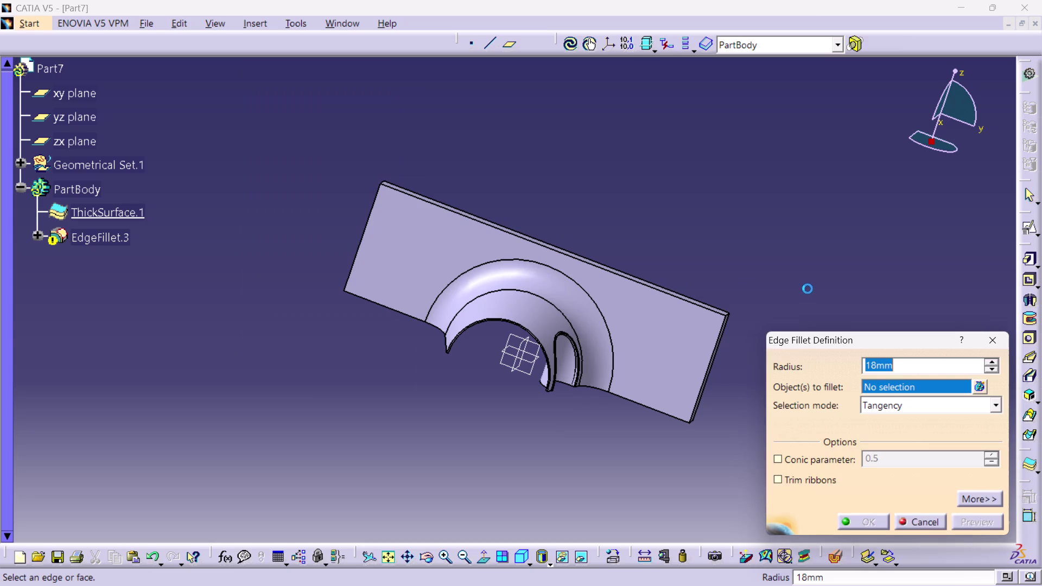
middle_drag(806, 284, 633, 342)
right_drag(805, 283, 633, 343)
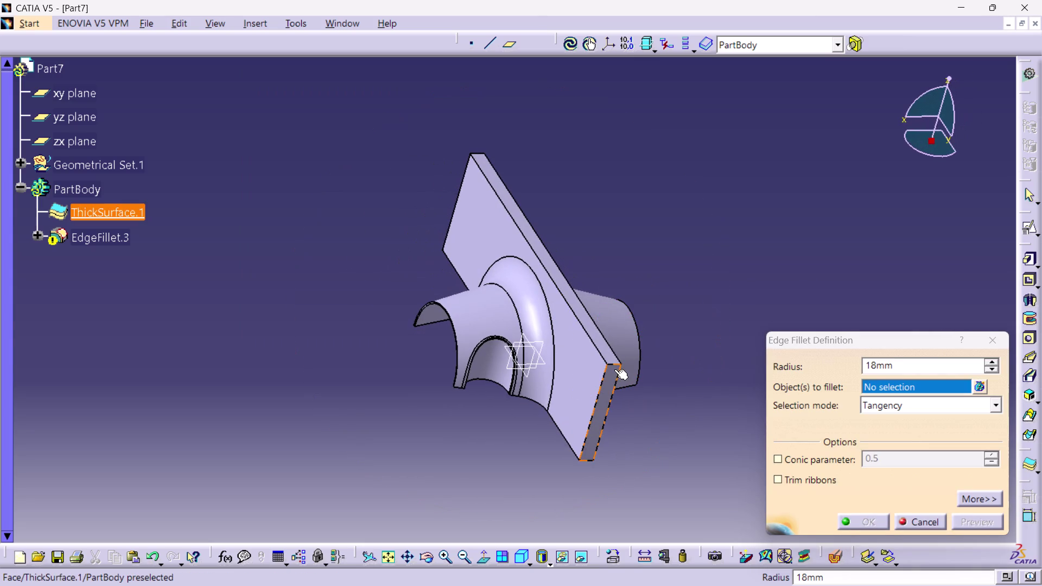
click(614, 364)
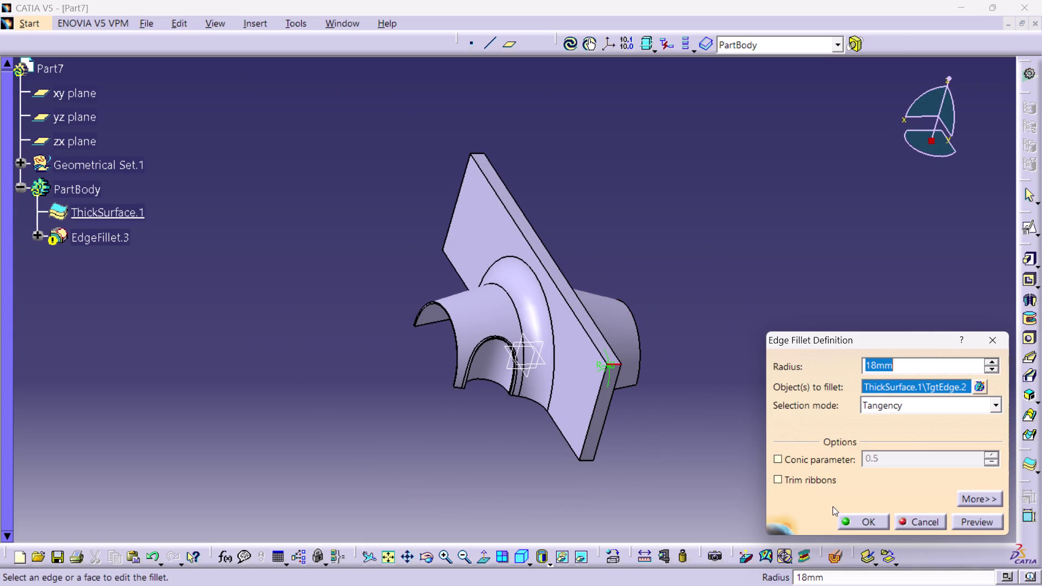
click(848, 521)
Orbit the model to inspect the rounded edge and the plate's other end.
middle_drag(694, 449, 790, 384)
right_click(694, 449)
right_drag(694, 449, 758, 403)
right_drag(782, 391, 791, 384)
middle_drag(595, 485, 613, 472)
right_drag(595, 485, 613, 472)
click(604, 469)
middle_drag(596, 473, 610, 450)
right_drag(596, 473, 609, 450)
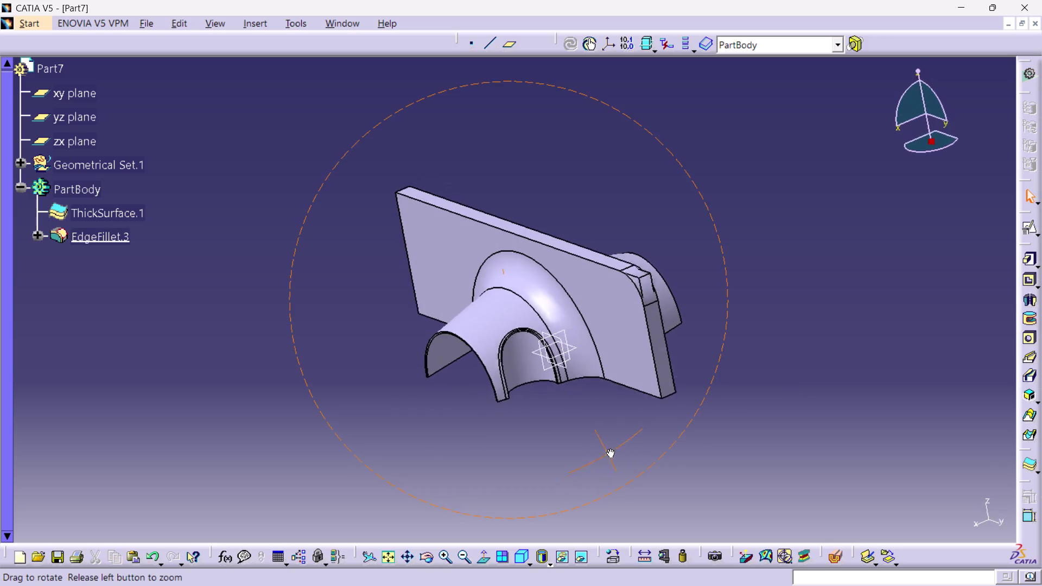
middle_drag(609, 450, 727, 410)
right_drag(609, 450, 727, 410)
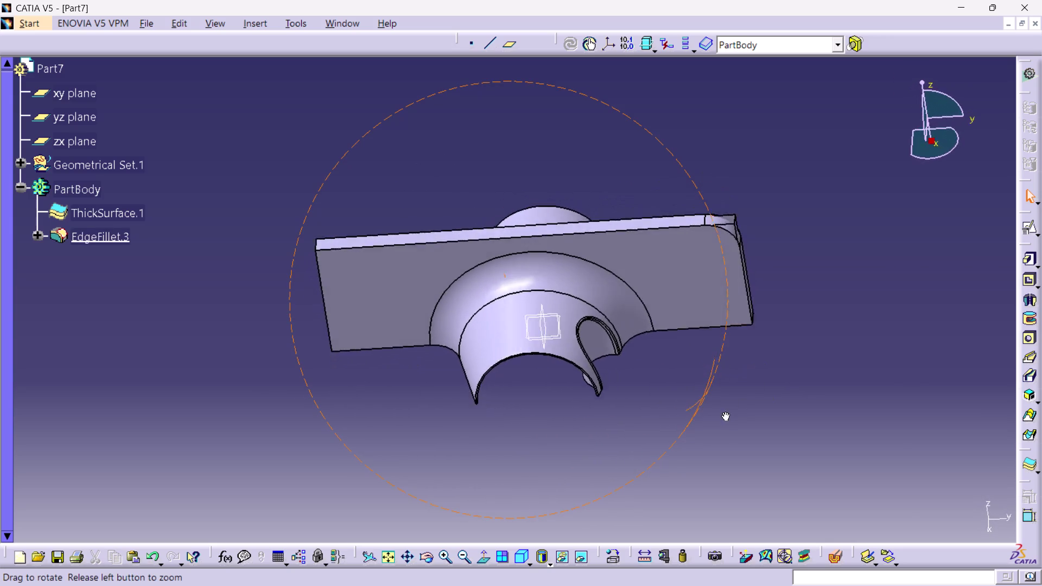
middle_drag(727, 410, 824, 370)
right_drag(727, 410, 825, 370)
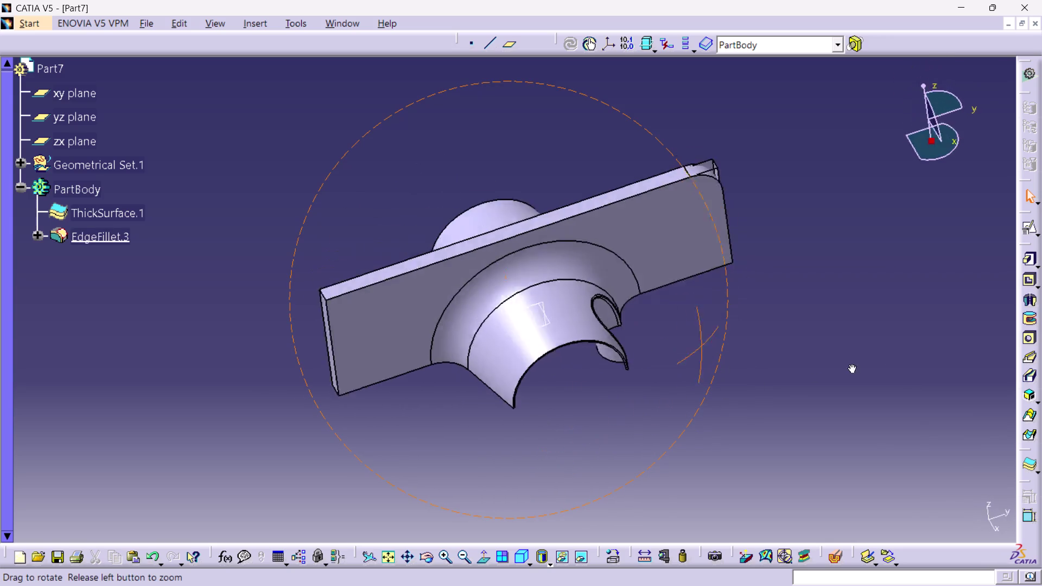
right_drag(824, 370, 910, 347)
middle_drag(824, 370, 910, 347)
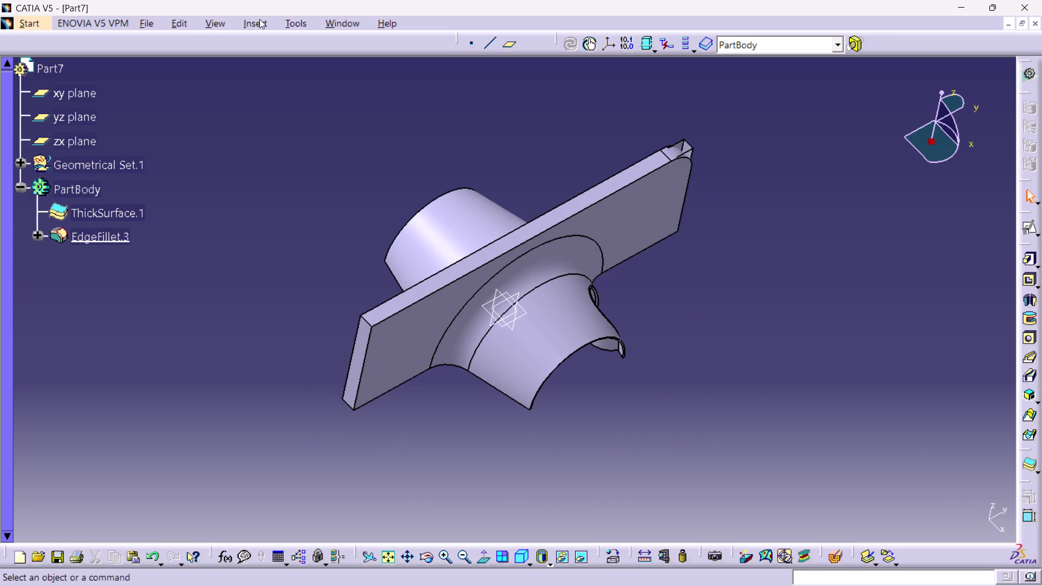
click(248, 23)
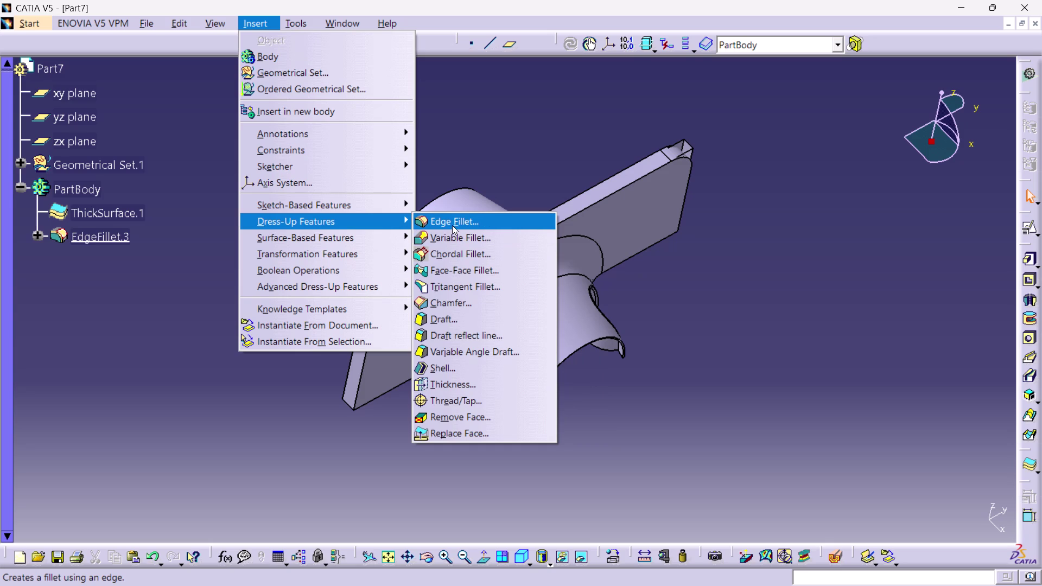
Fillet the plate's opposite end edge with an 18 mm radius.
click(452, 225)
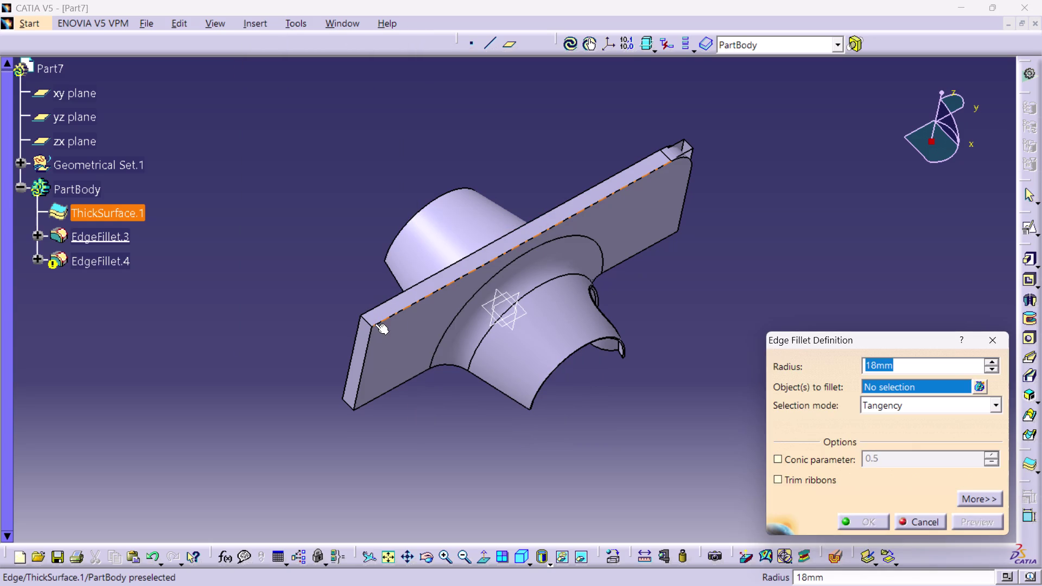
click(367, 323)
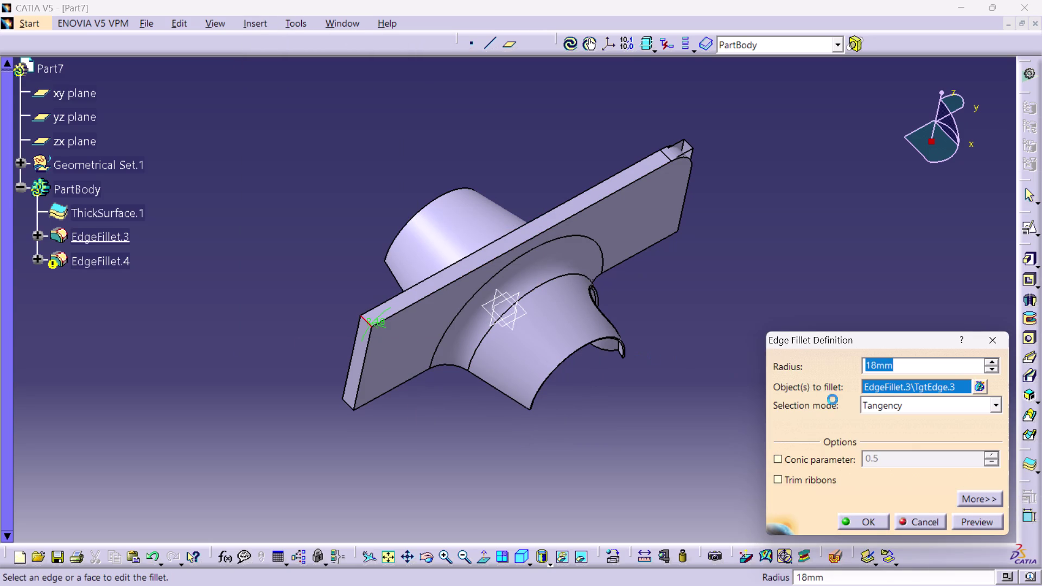
click(864, 519)
click(711, 359)
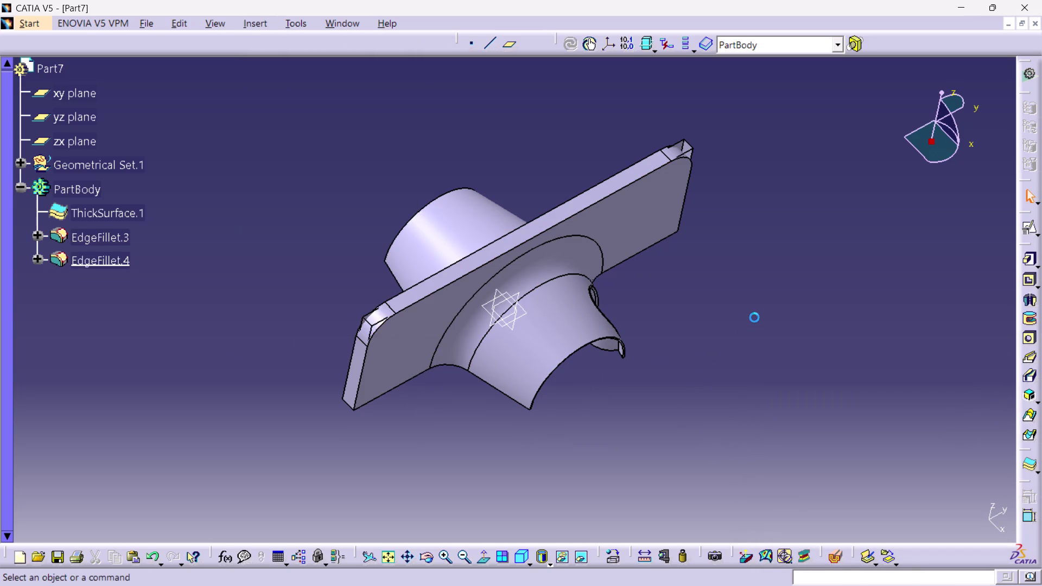
Orbit the model to inspect both rounded plate ends and the back.
middle_drag(758, 291, 592, 334)
right_drag(757, 291, 592, 333)
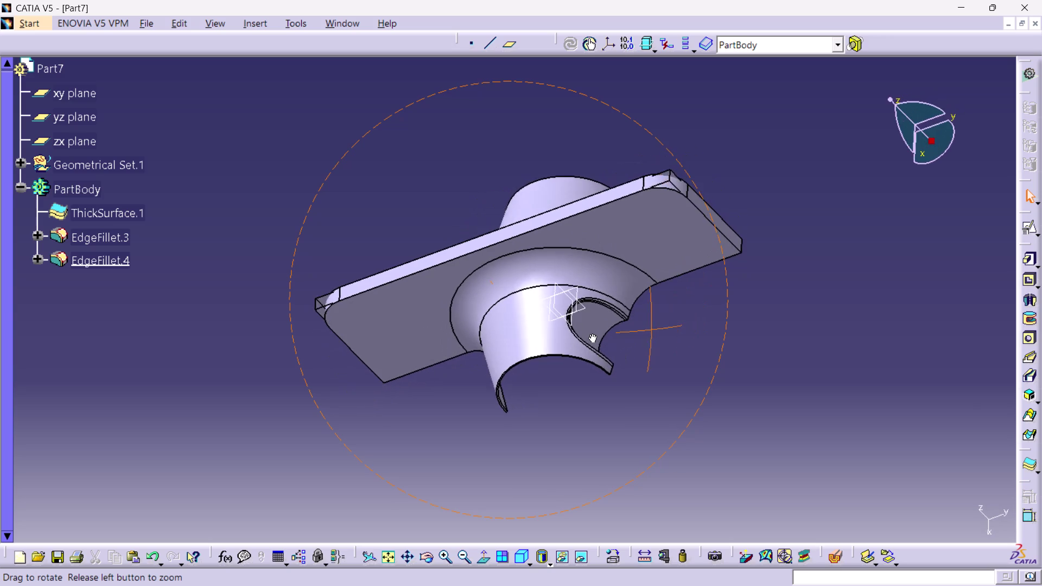
right_drag(592, 333, 593, 263)
middle_drag(592, 334, 593, 263)
middle_drag(449, 488, 416, 410)
right_drag(446, 486, 416, 411)
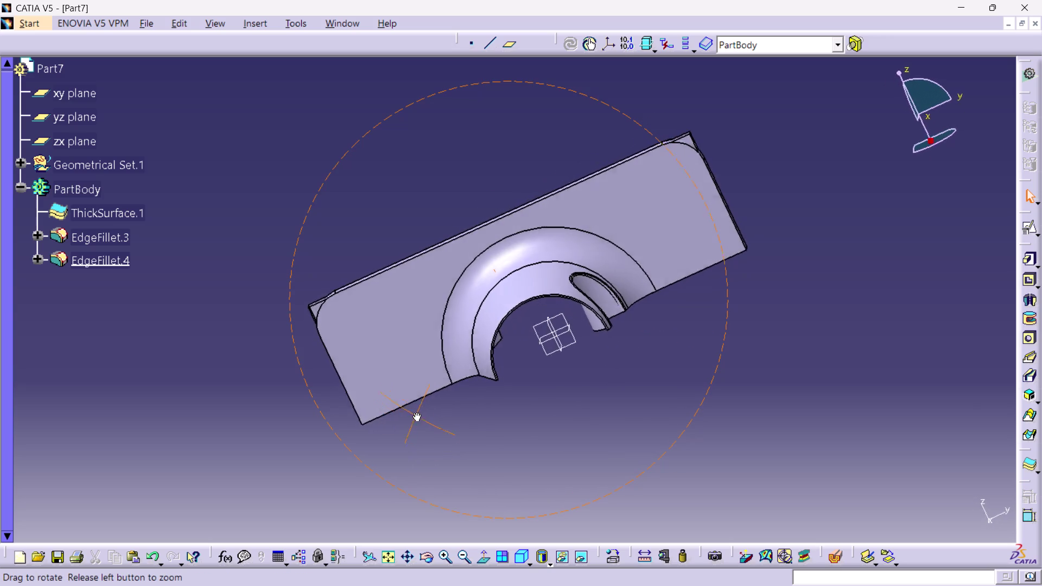
middle_drag(416, 410, 311, 448)
right_drag(416, 411, 311, 448)
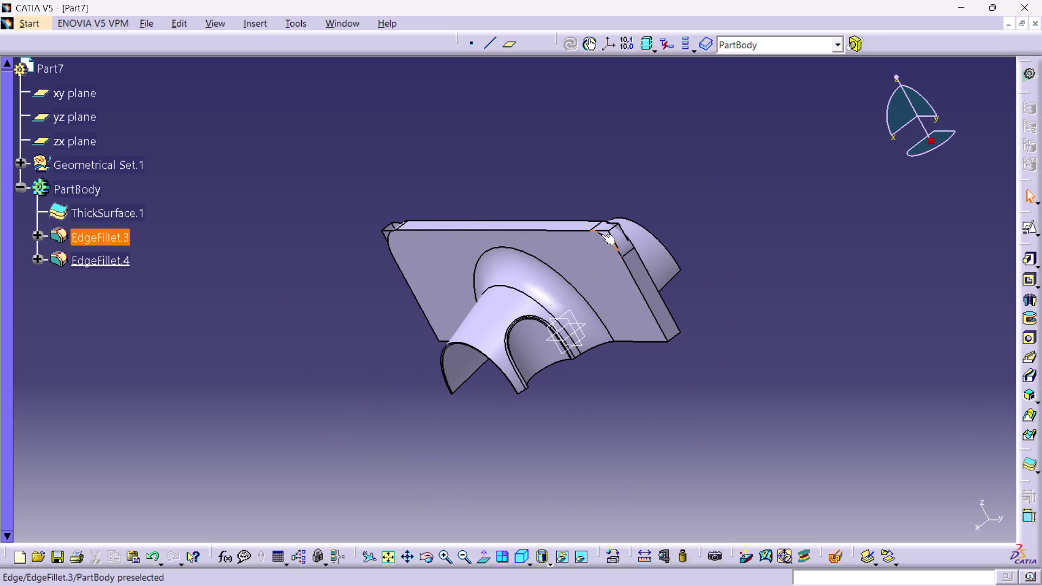
click(615, 228)
right_click(615, 228)
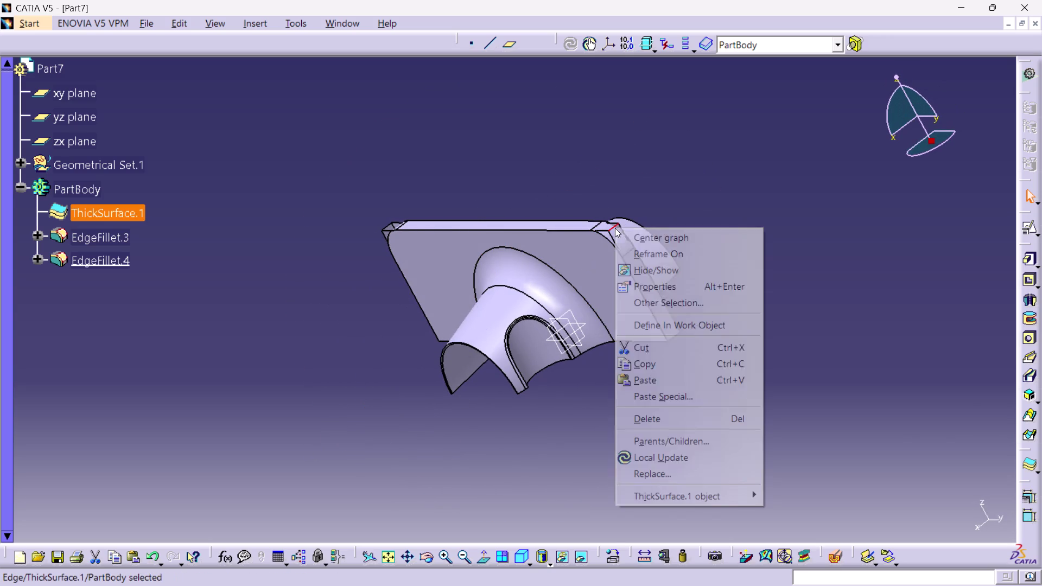
click(650, 268)
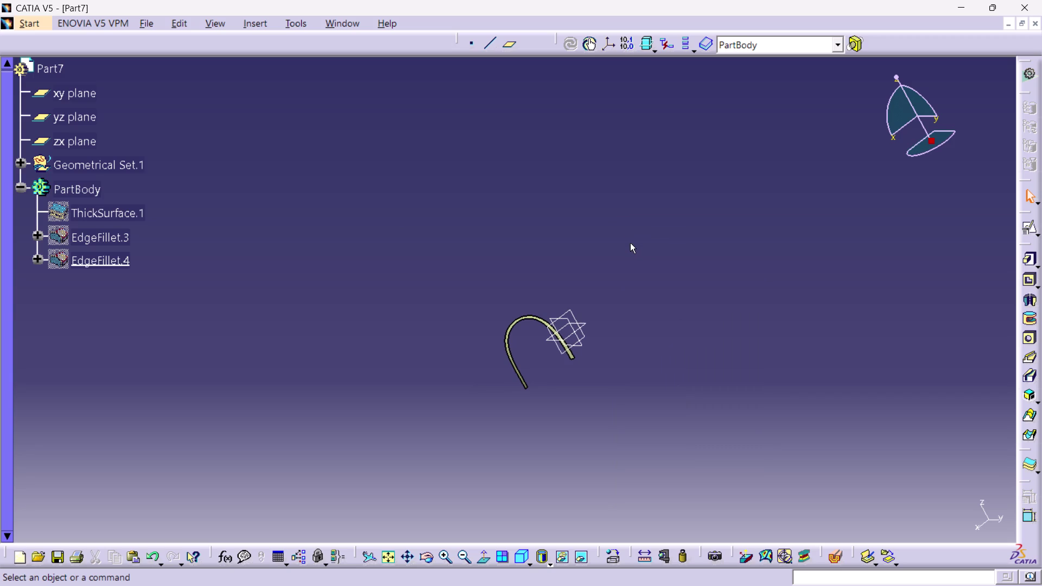
key(ctrl+z)
click(705, 191)
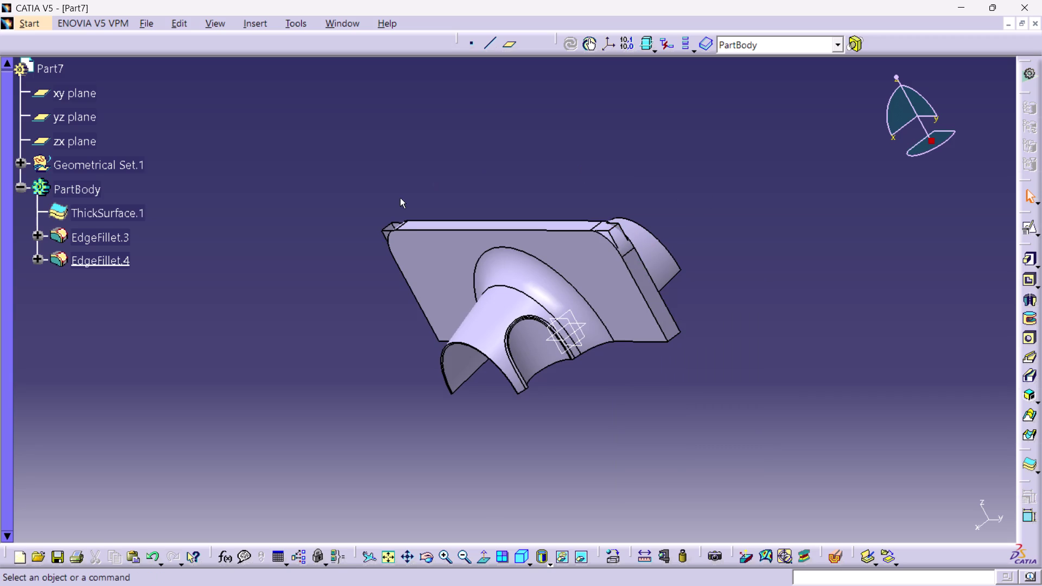
middle_drag(384, 328, 488, 271)
right_drag(384, 328, 488, 272)
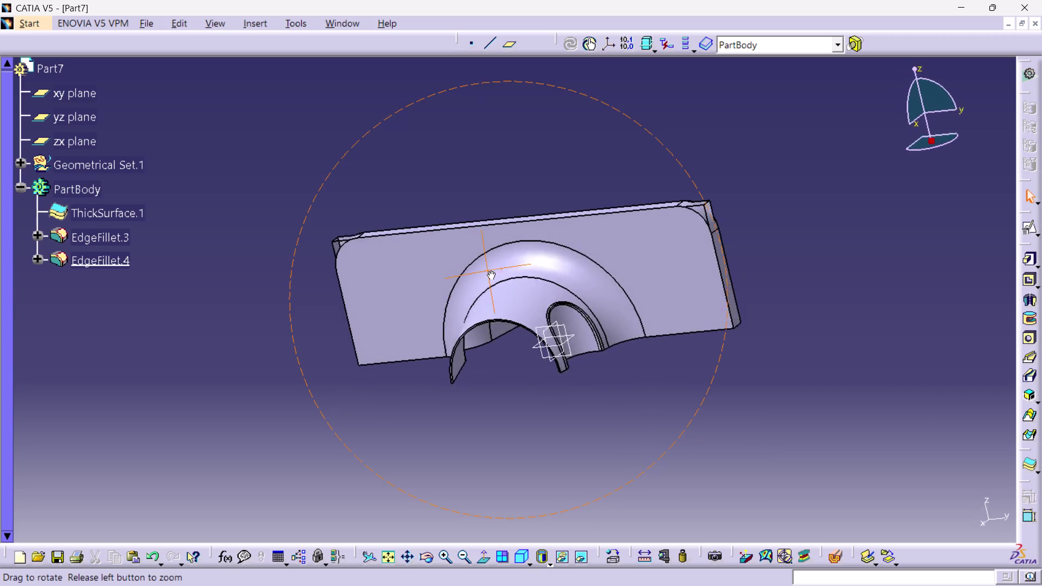
middle_drag(488, 271, 720, 223)
right_drag(488, 271, 720, 223)
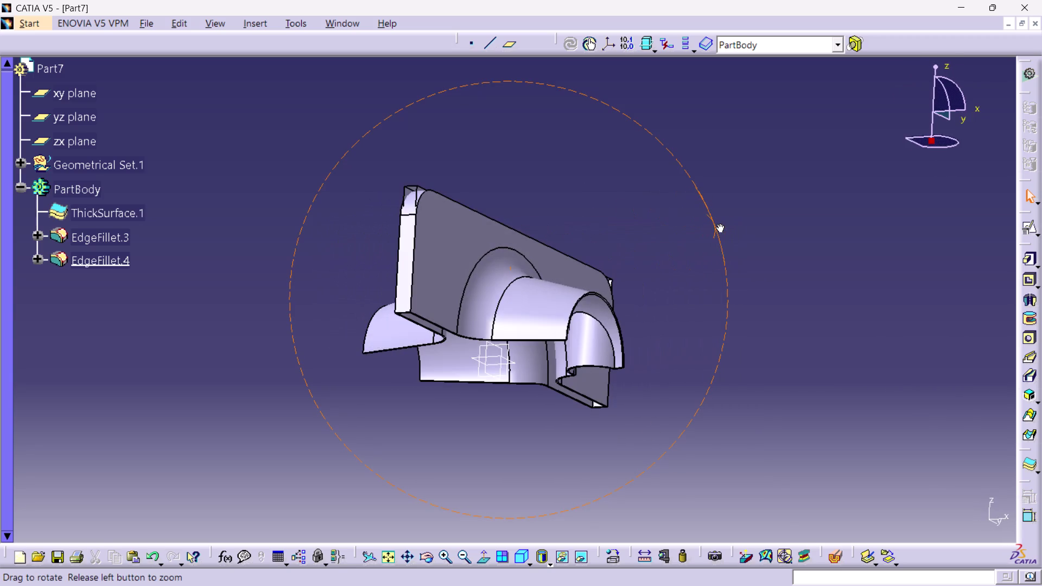
middle_drag(719, 224, 451, 366)
right_drag(720, 224, 451, 366)
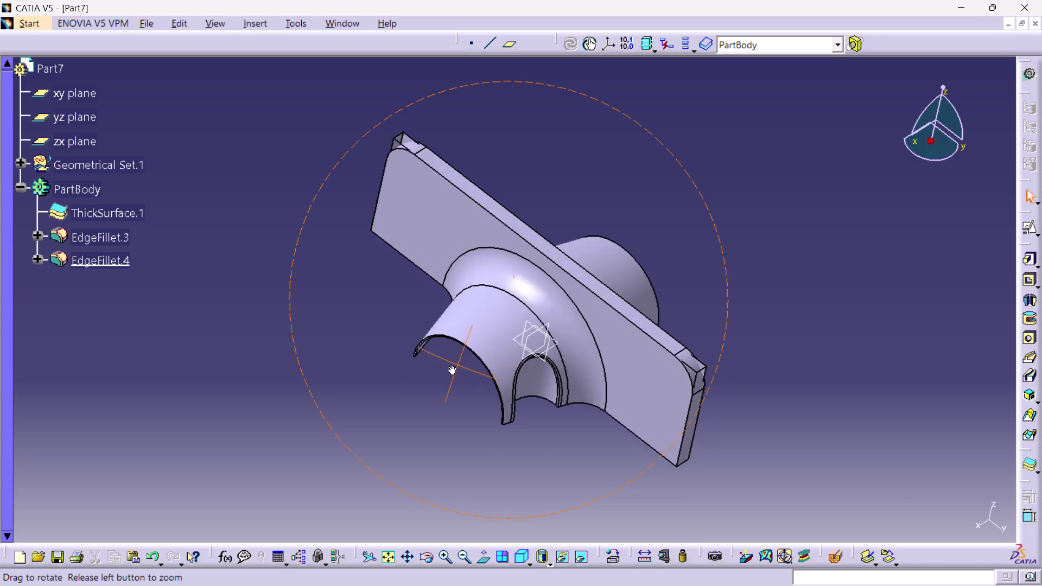
middle_drag(451, 366, 445, 233)
right_drag(451, 366, 445, 234)
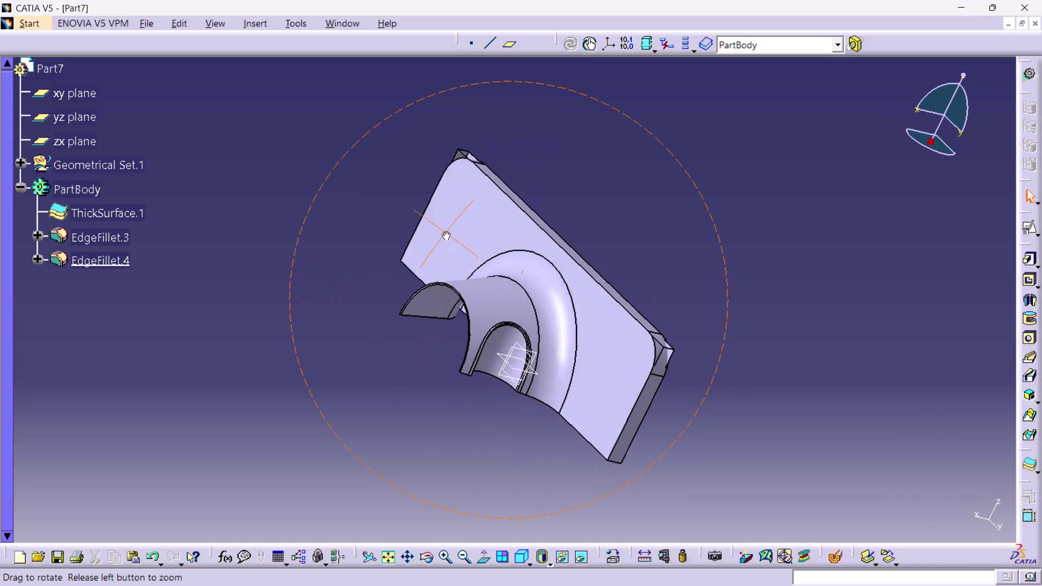
right_drag(446, 233, 444, 226)
middle_drag(446, 234, 444, 226)
middle_drag(500, 423, 508, 375)
right_drag(501, 423, 508, 375)
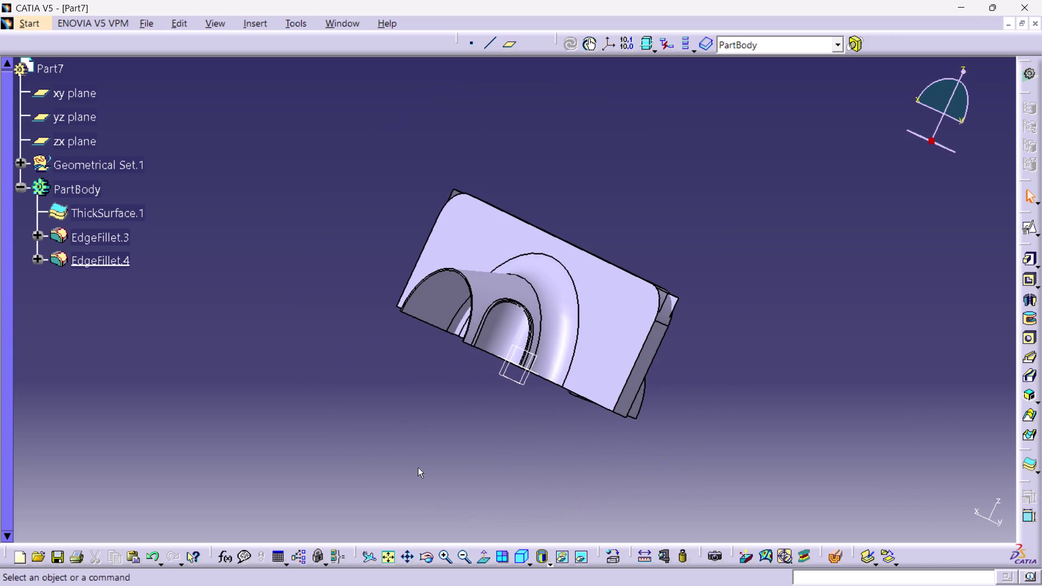
click(521, 559)
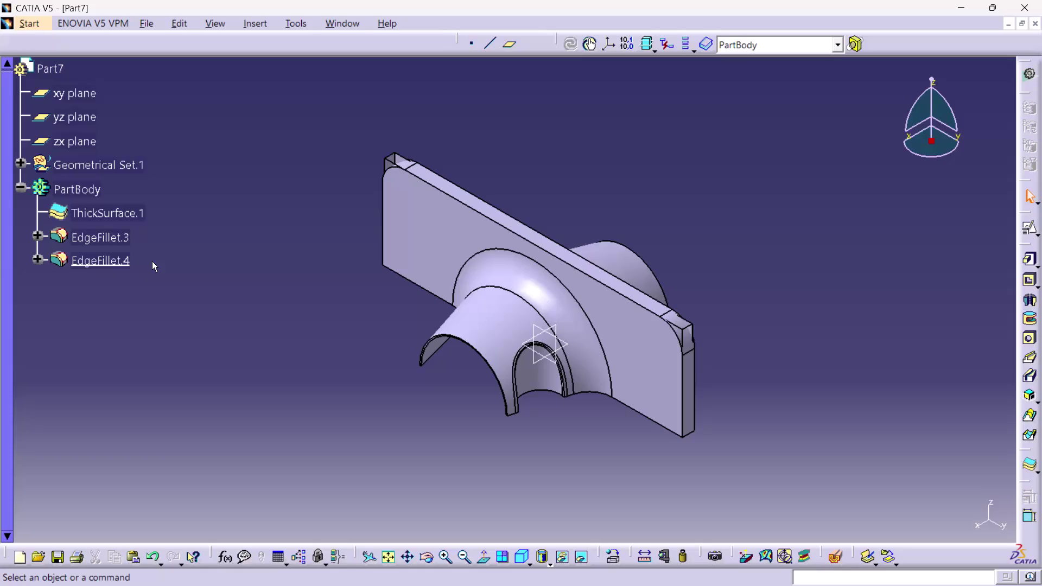
click(795, 405)
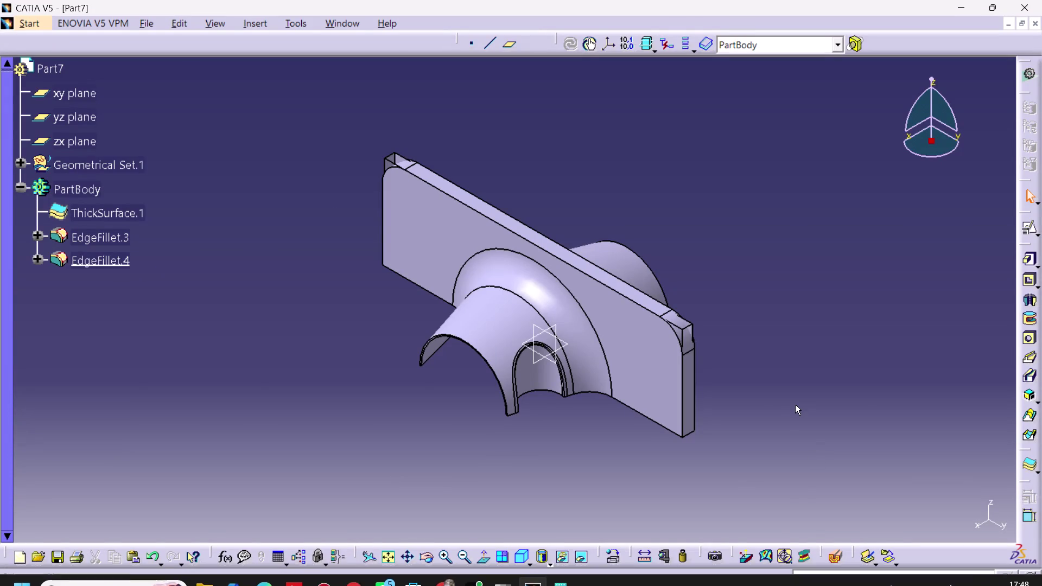